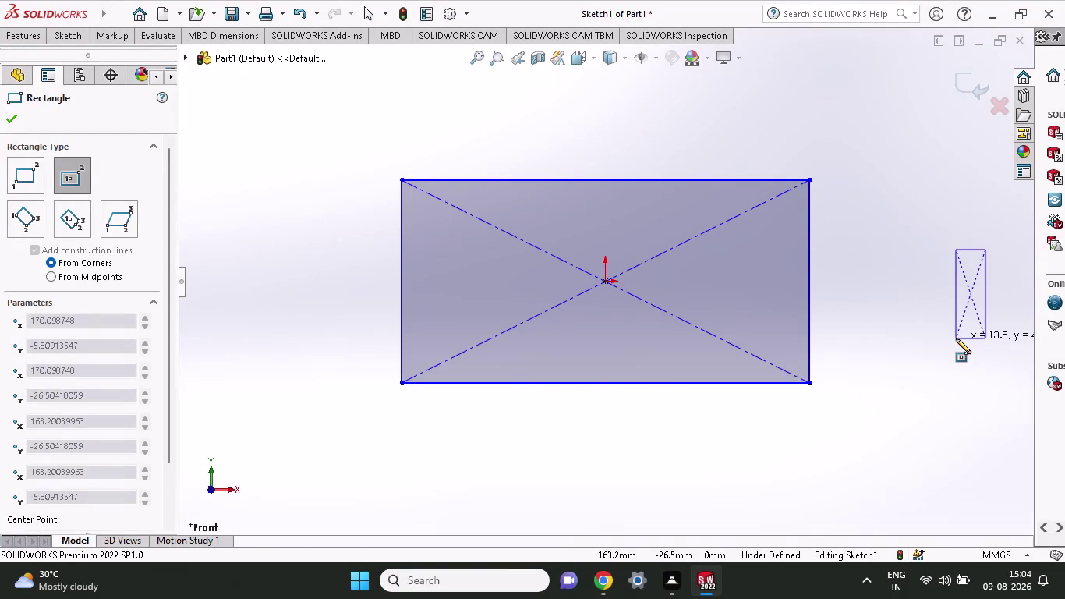
Undo the oversized rectangle and sketch a center rectangle from the origin to a corner point.
key(ctrl+z)
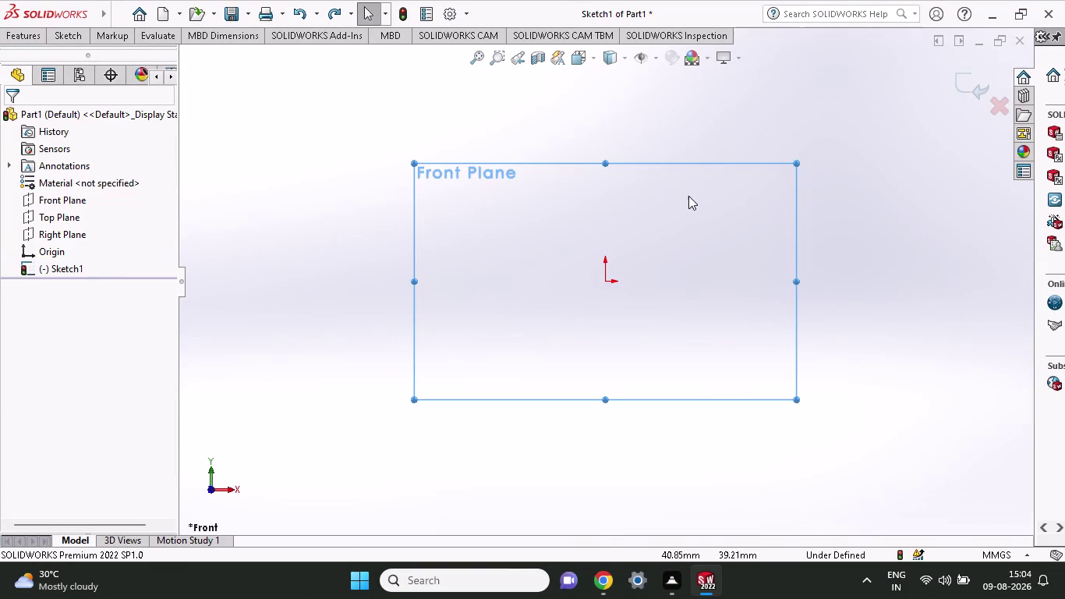
click(72, 29)
click(107, 80)
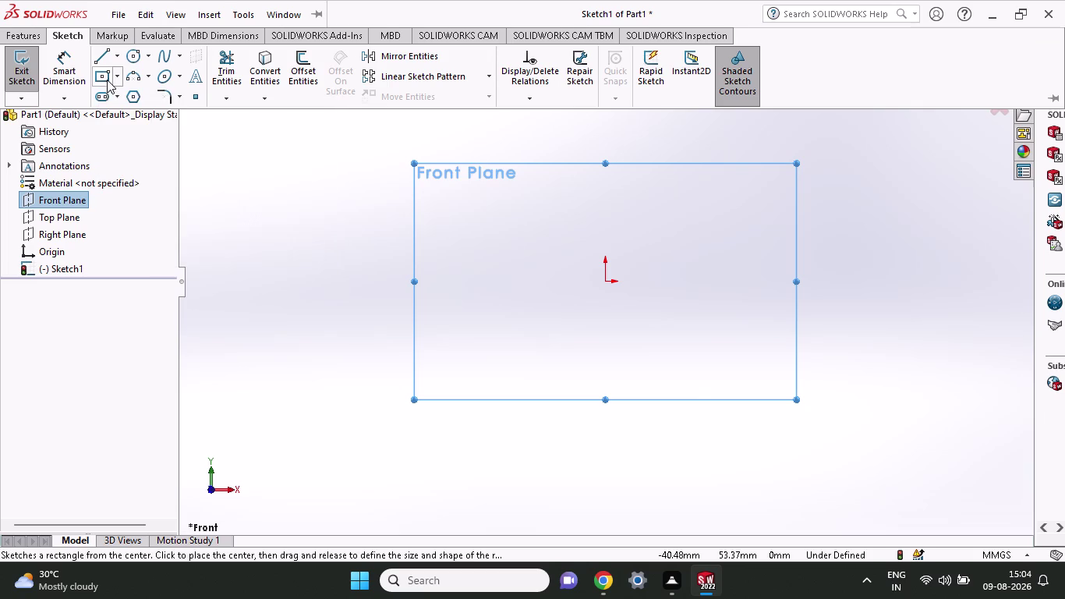
click(609, 281)
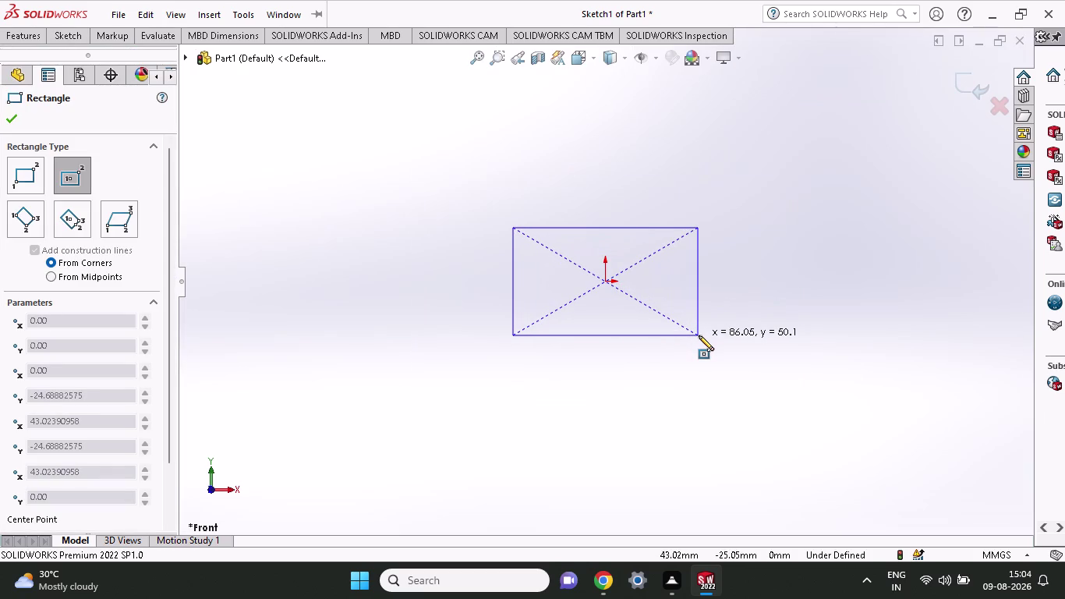
click(785, 343)
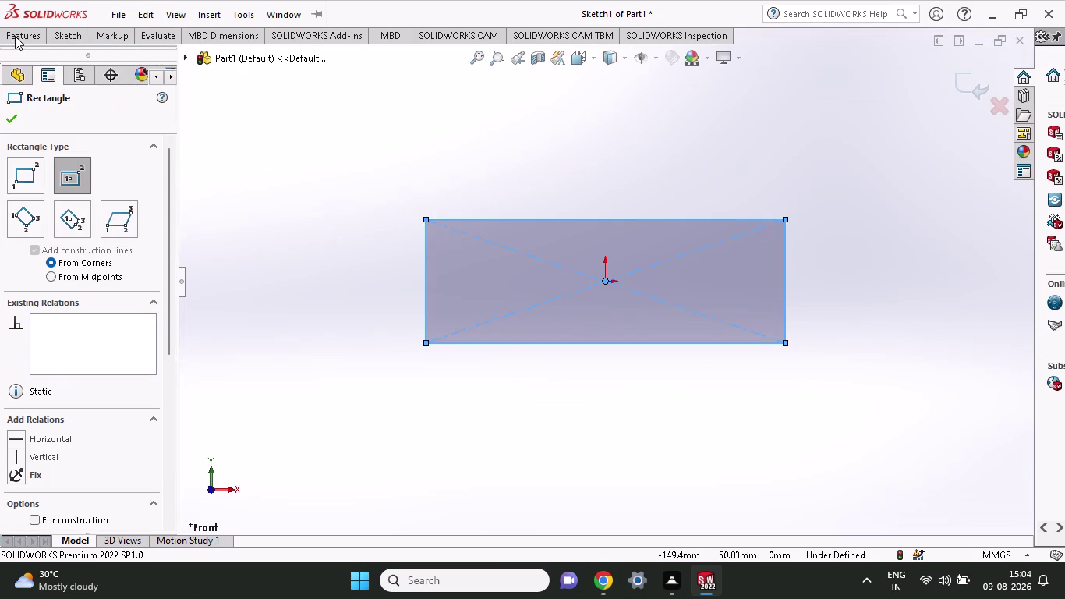
click(71, 39)
Dimension the rectangle's right edge to a 96 mm height.
click(73, 63)
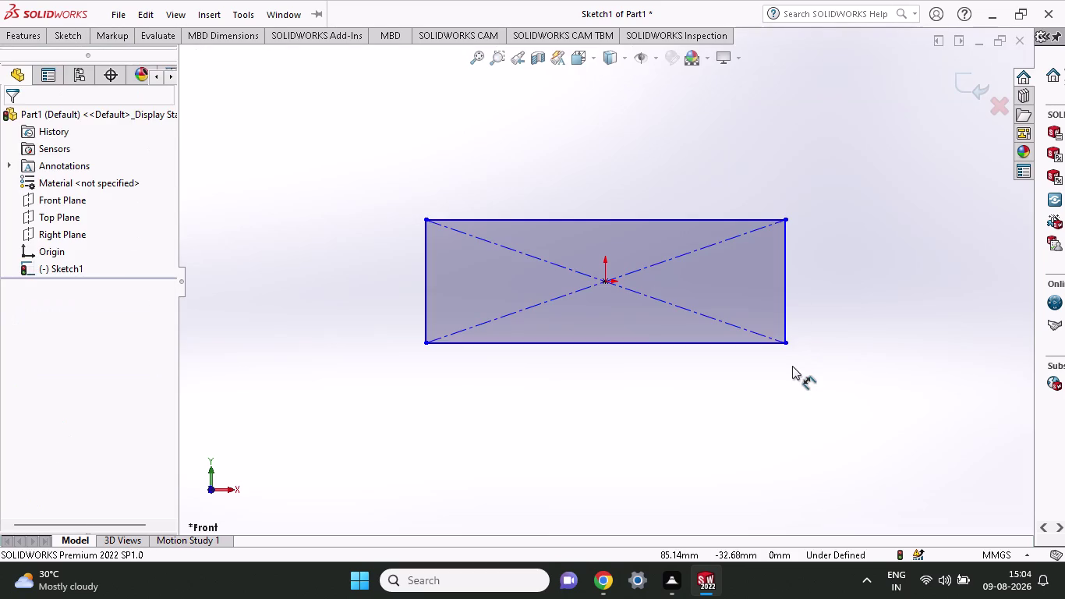
click(787, 343)
click(785, 219)
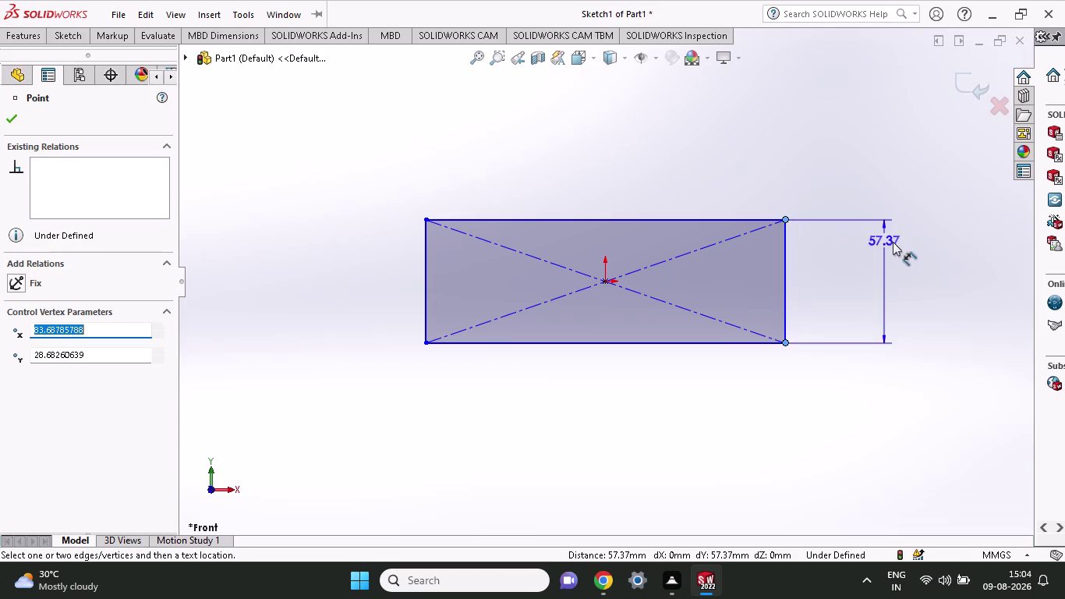
click(892, 242)
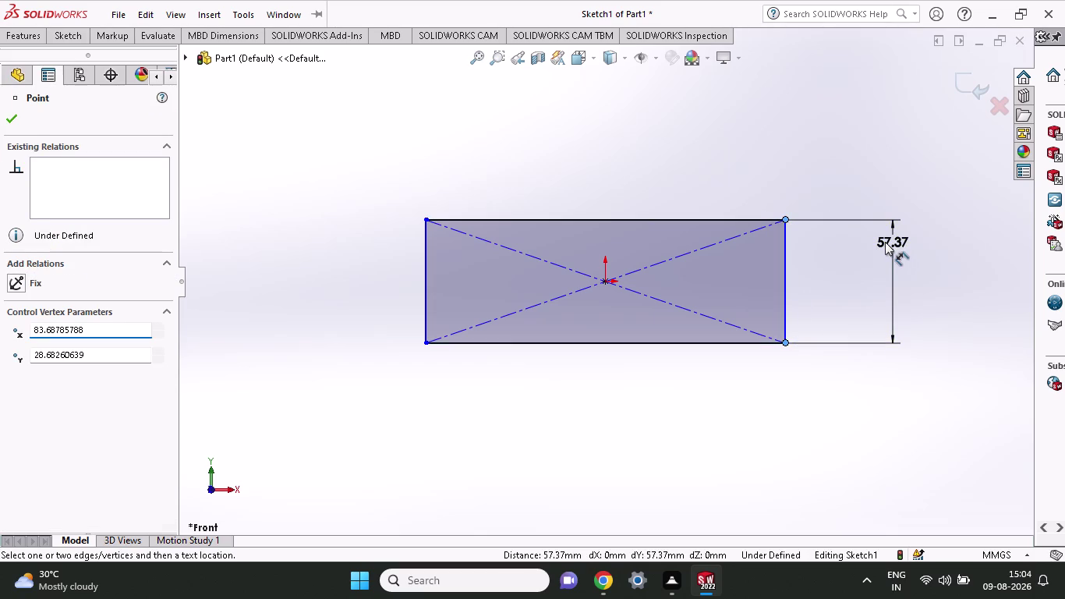
double_click(884, 242)
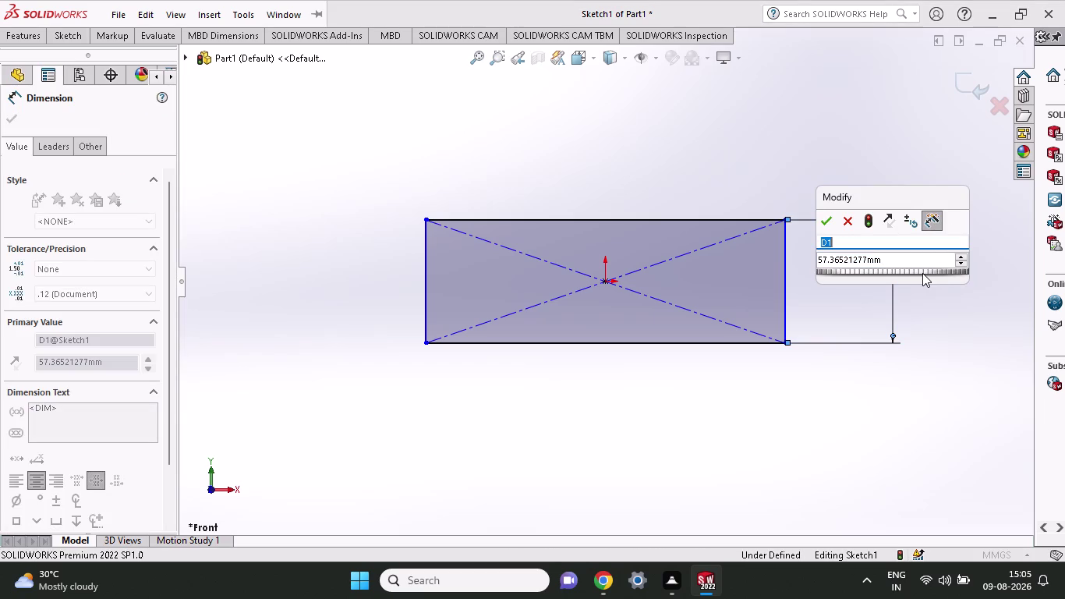
text(96)
key(Return)
drag(928, 268, 843, 246)
click(888, 259)
drag(888, 259, 825, 265)
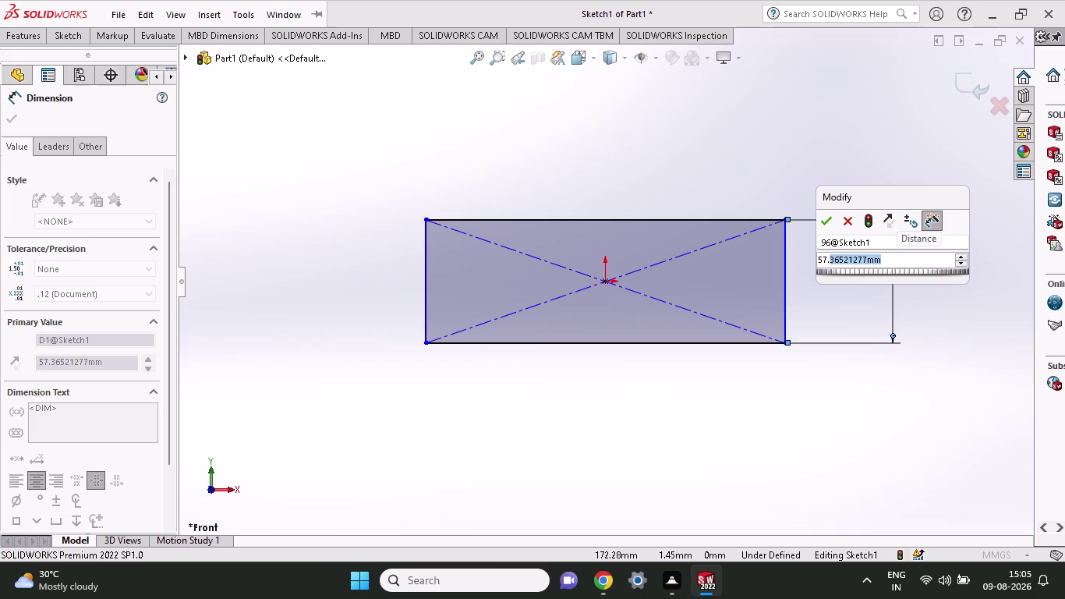
drag(826, 264, 778, 265)
text(96)
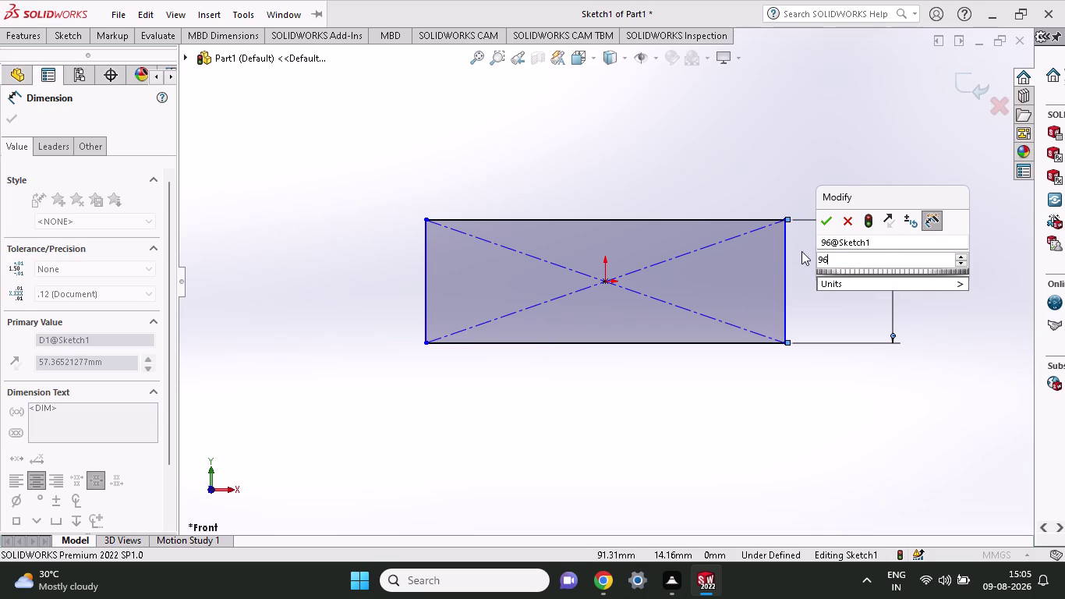
click(823, 222)
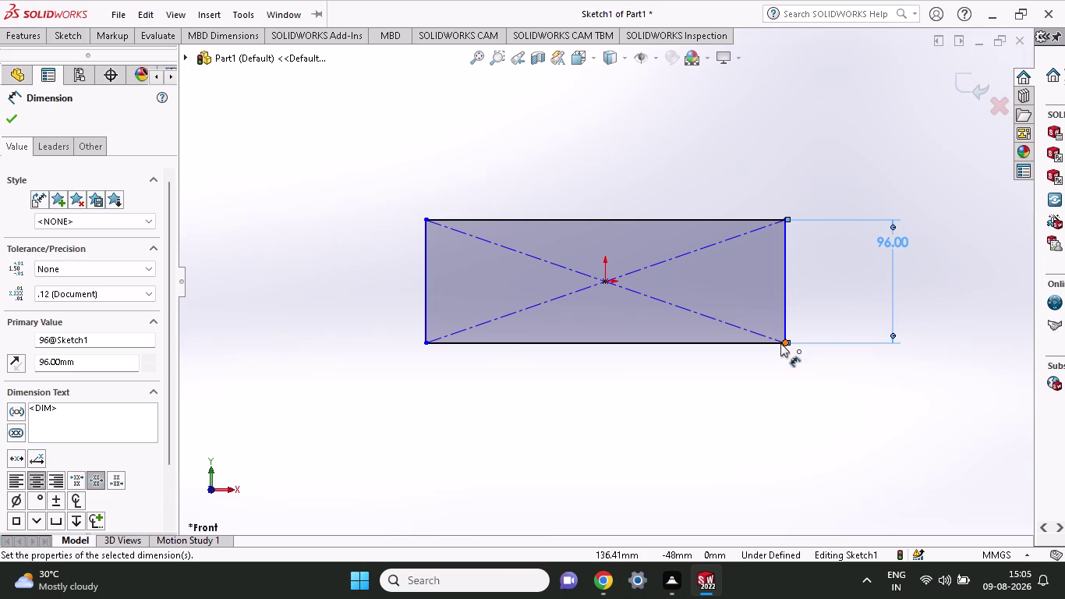
Dimension the bottom corners to a 176 mm width, fully defining Sketch1.
click(784, 343)
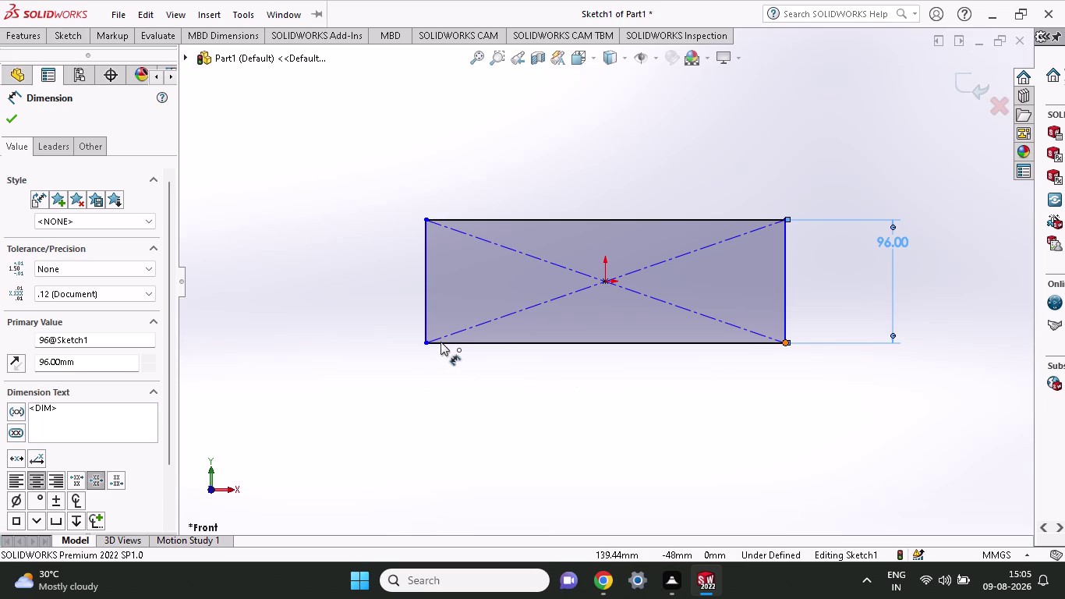
click(424, 343)
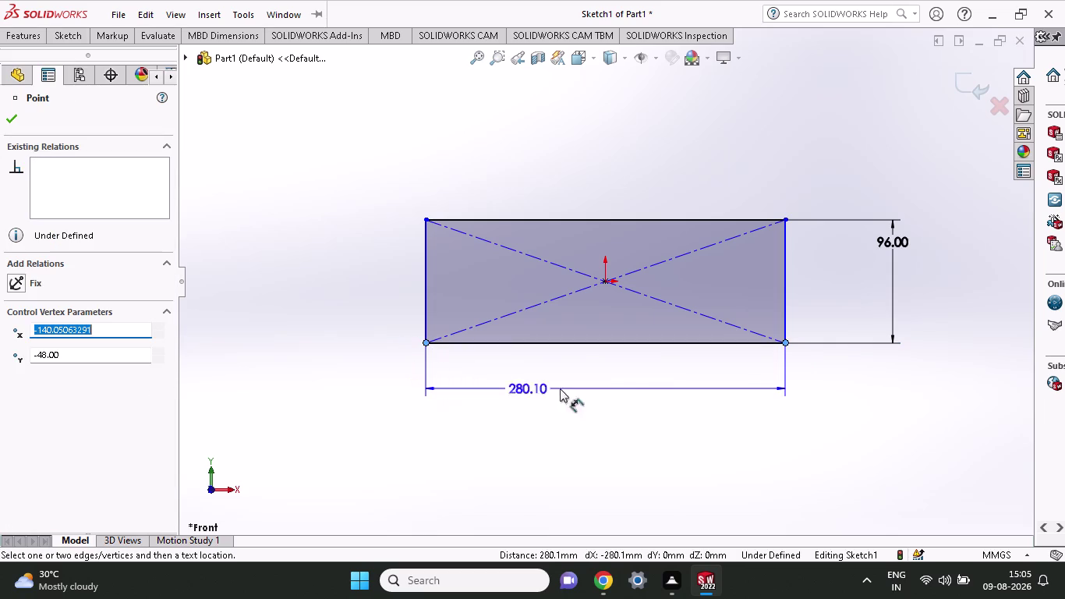
click(615, 393)
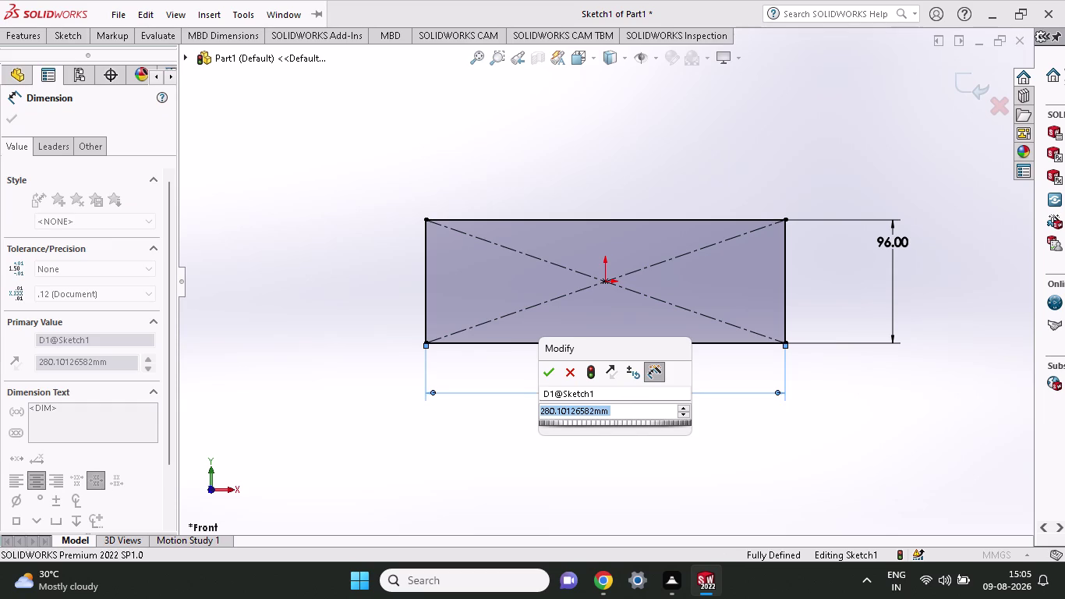
key(1)
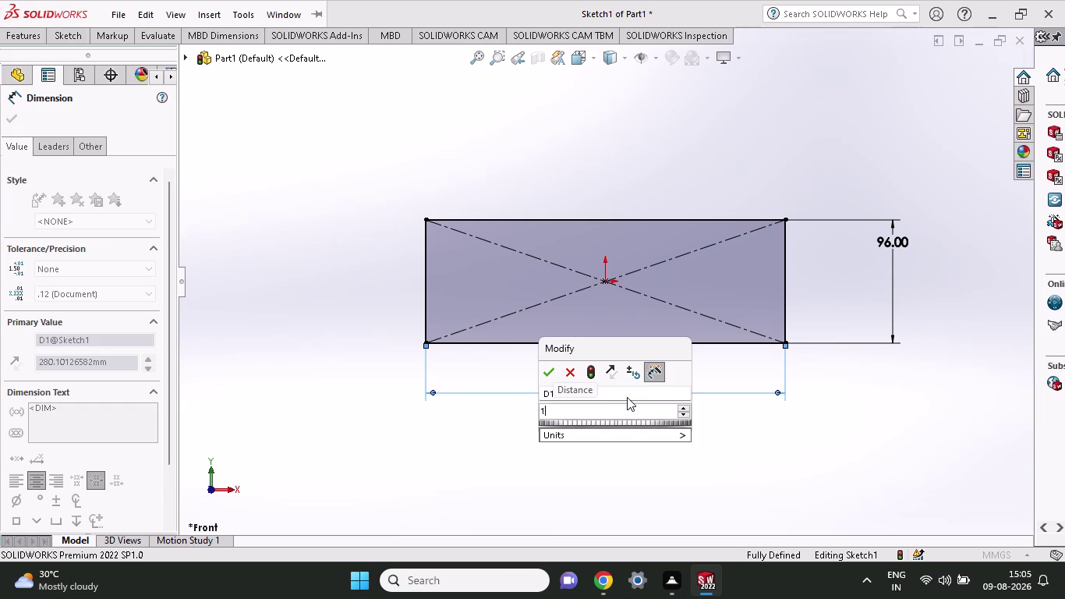
text(76)
key(Return)
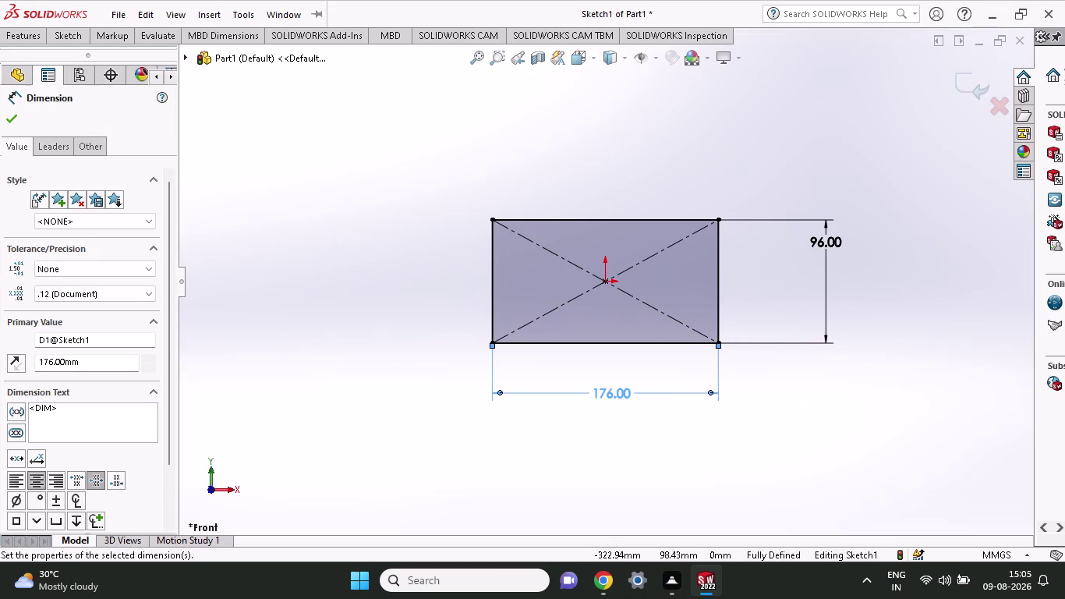
click(27, 36)
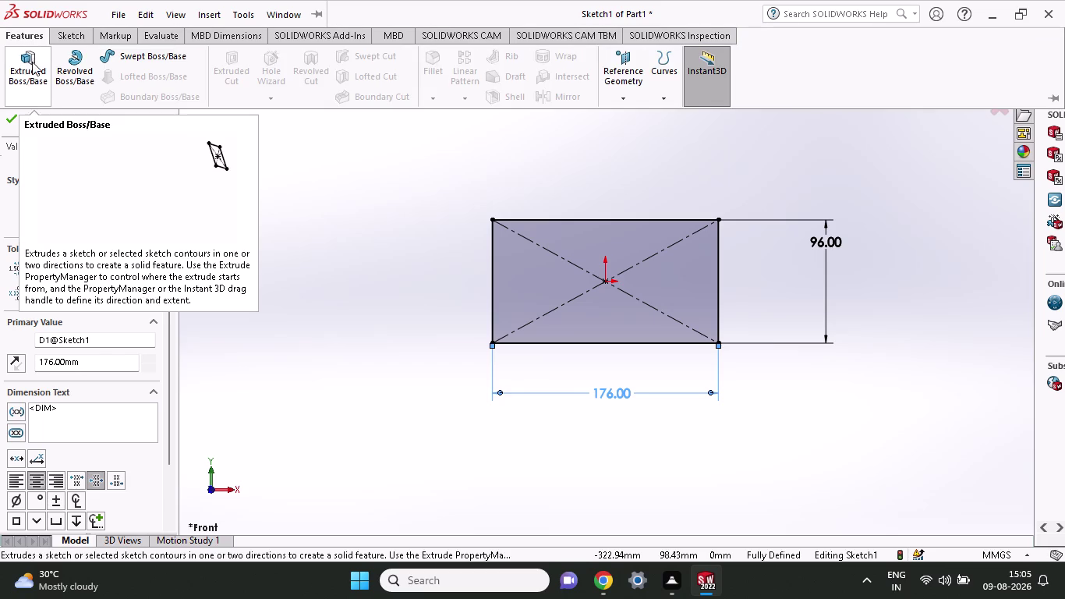
Zoom in on the 96 × 176 mm rectangle and select the Circle tool.
click(63, 35)
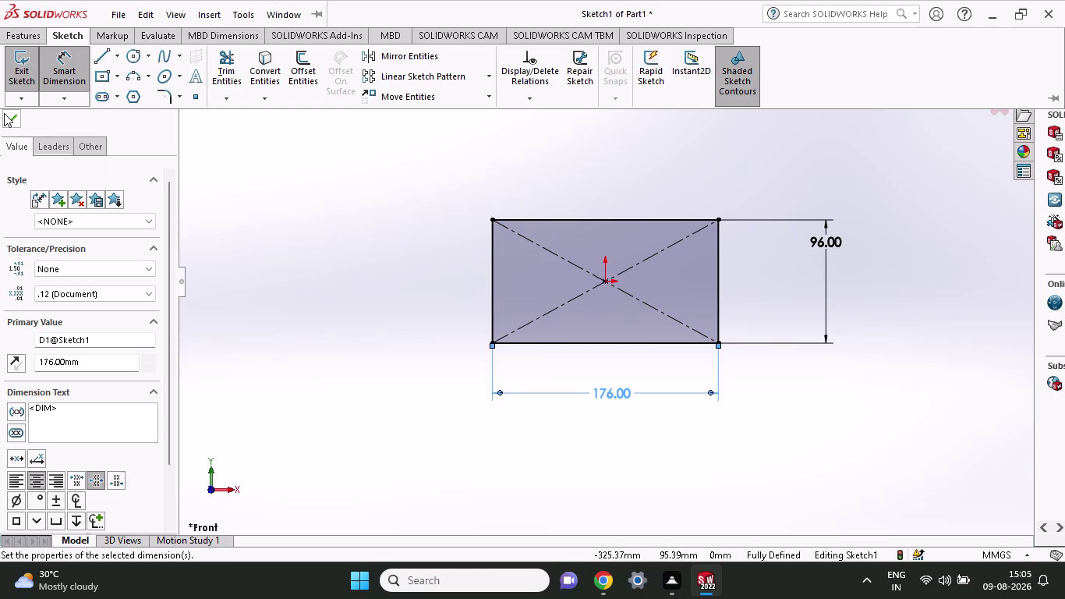
scroll(down, 3)
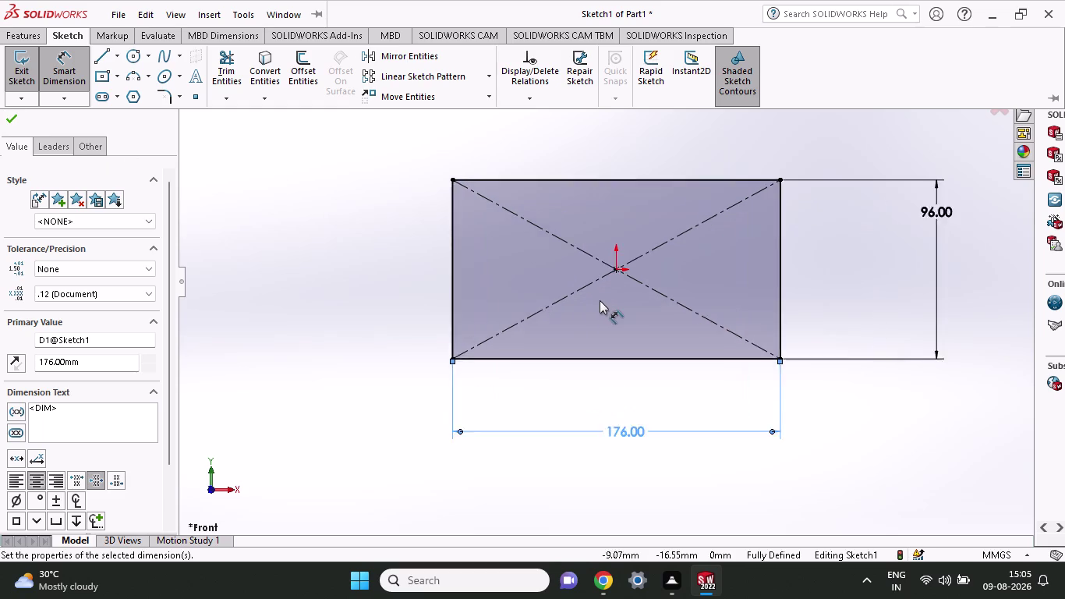
scroll(down, 3)
click(131, 59)
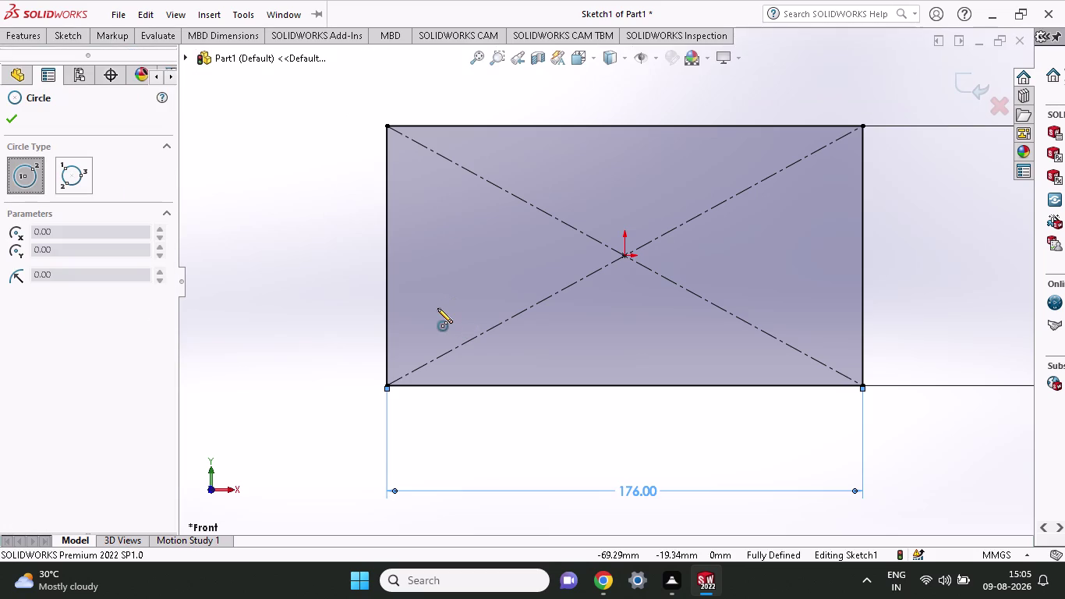
Draw two concentric circles on the rectangle's left side.
click(429, 252)
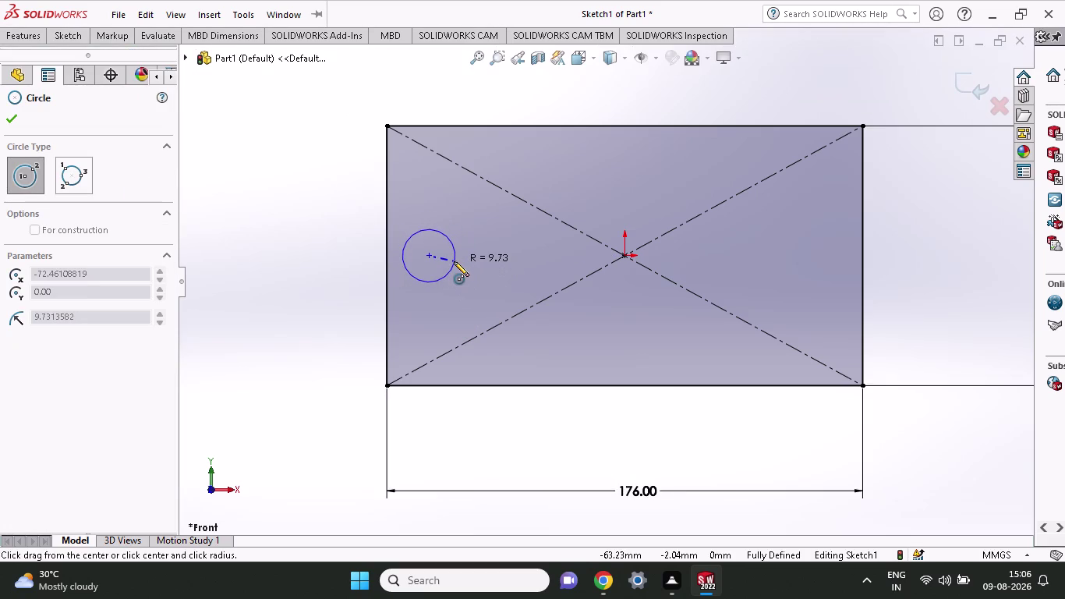
click(454, 262)
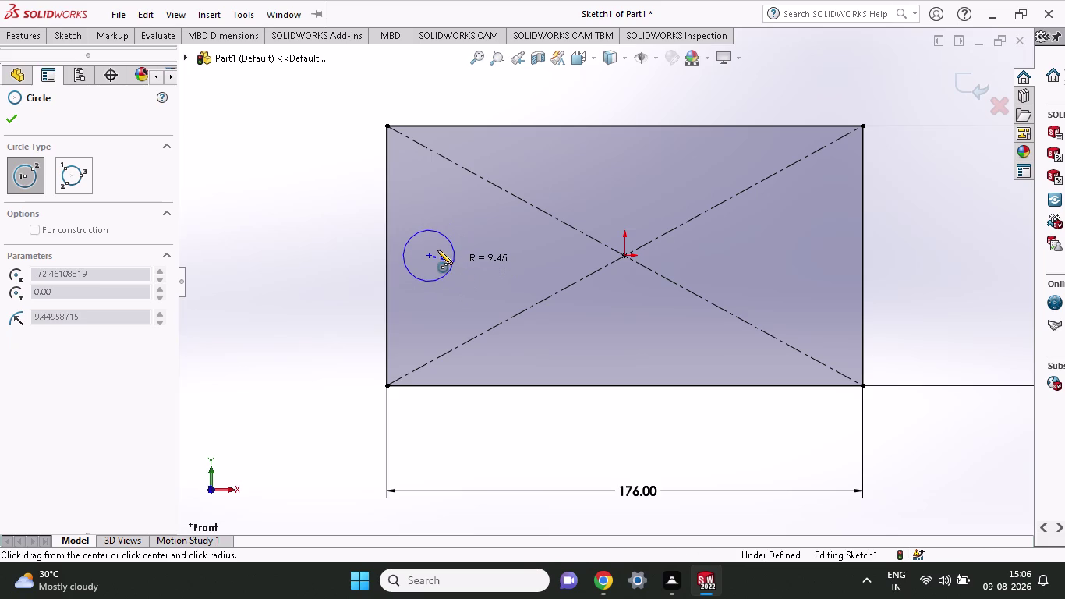
click(430, 255)
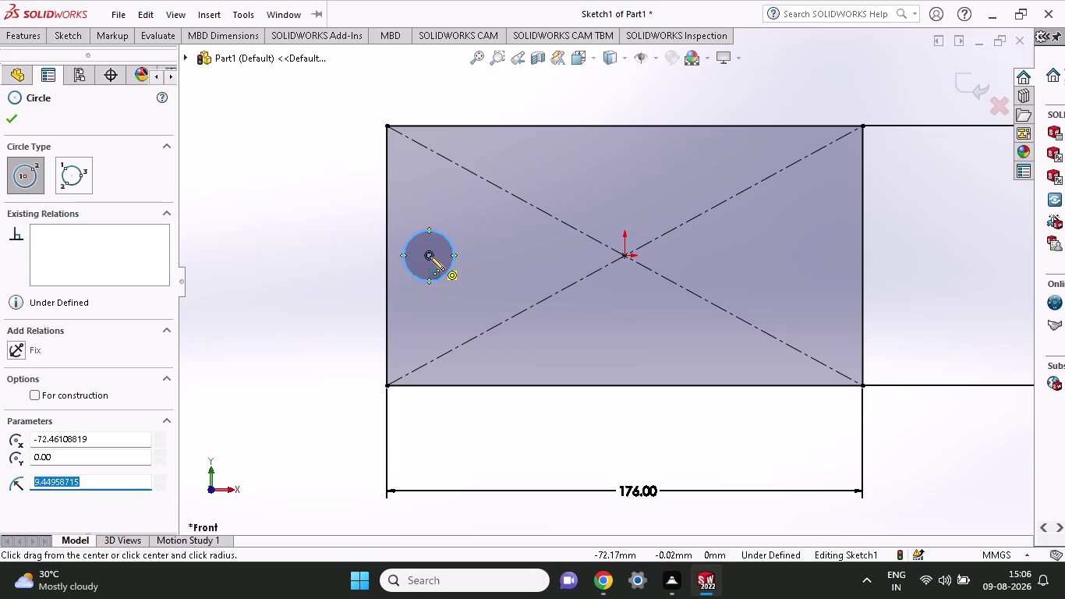
click(460, 282)
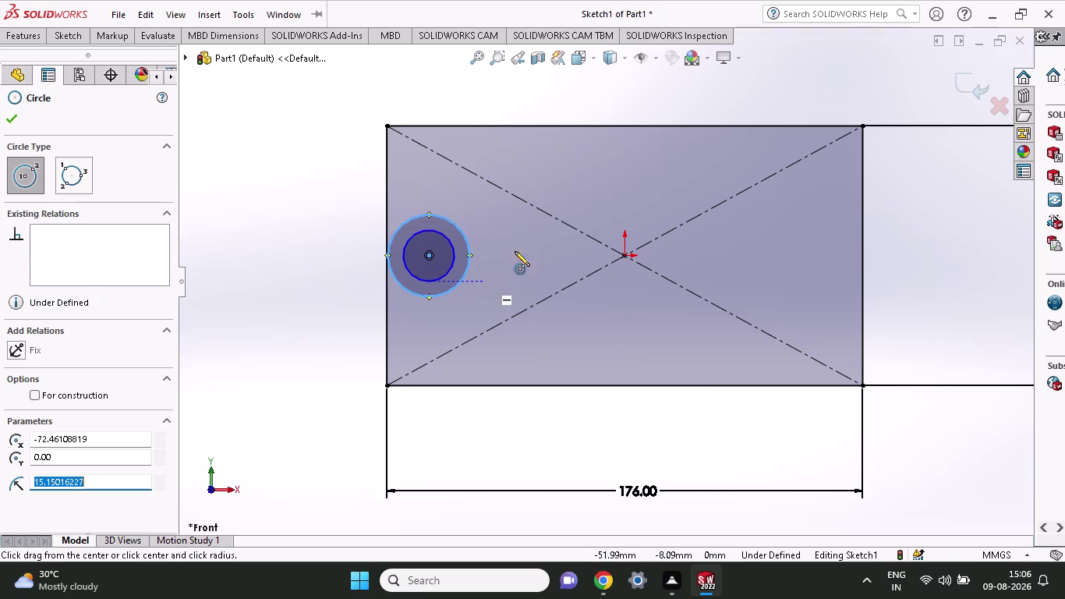
click(62, 38)
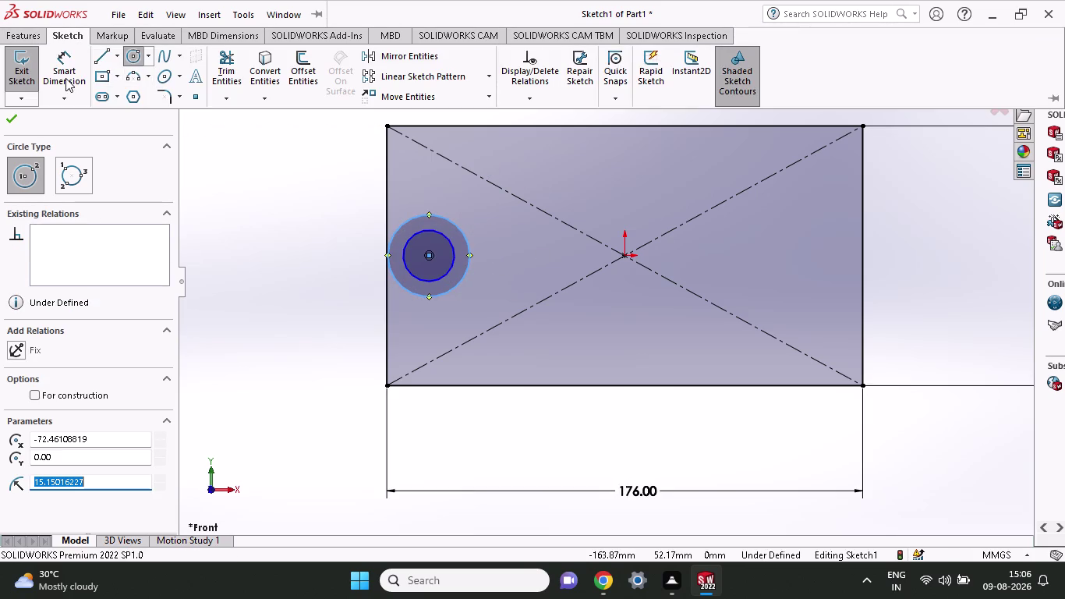
Dimension the outer left circle to a 36 mm diameter.
click(66, 78)
click(448, 289)
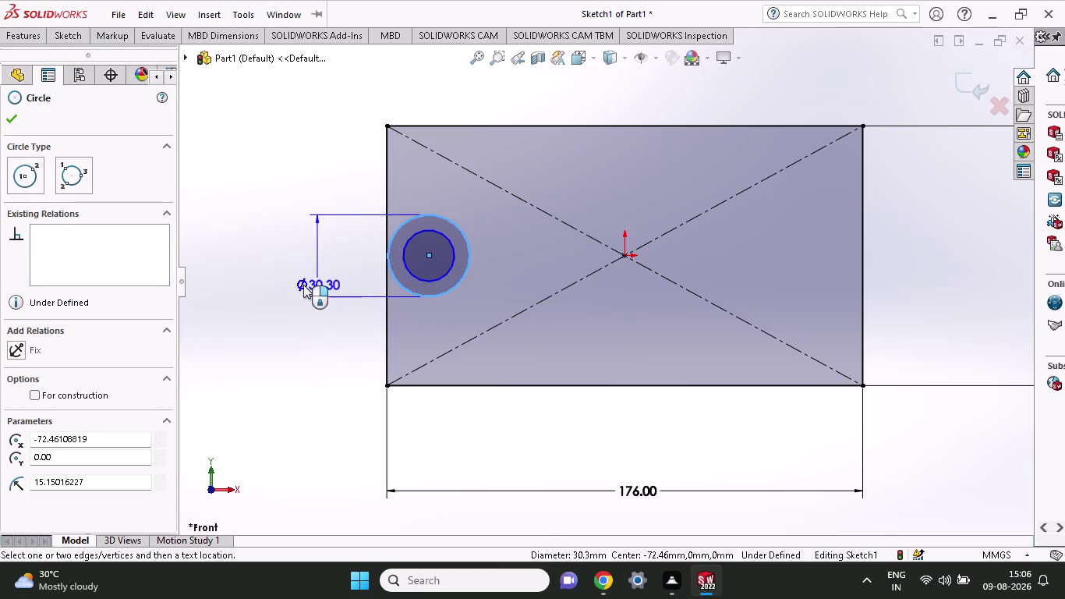
click(267, 283)
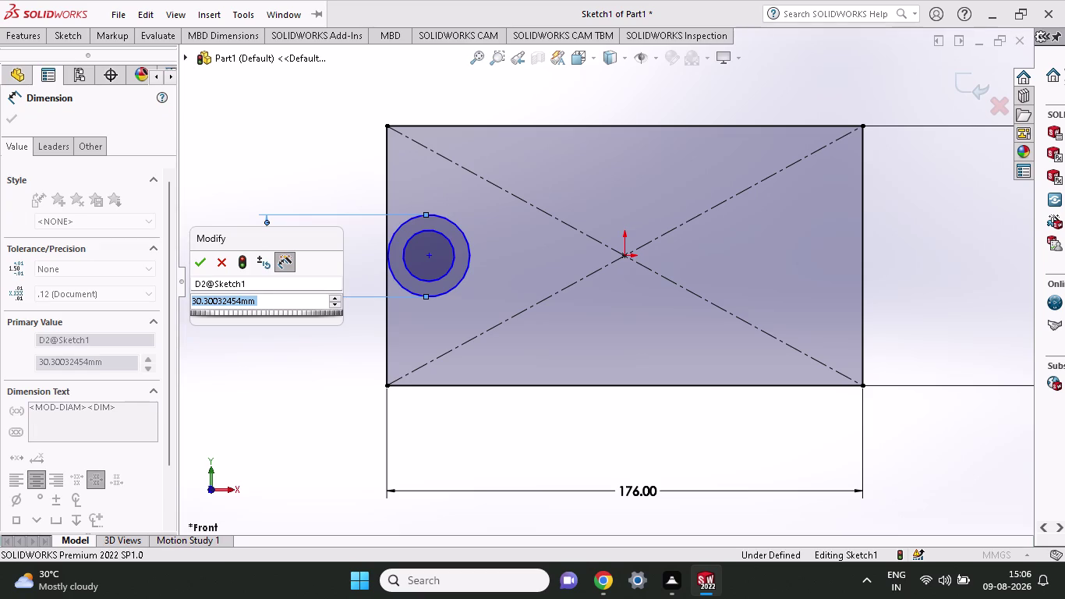
text(96)
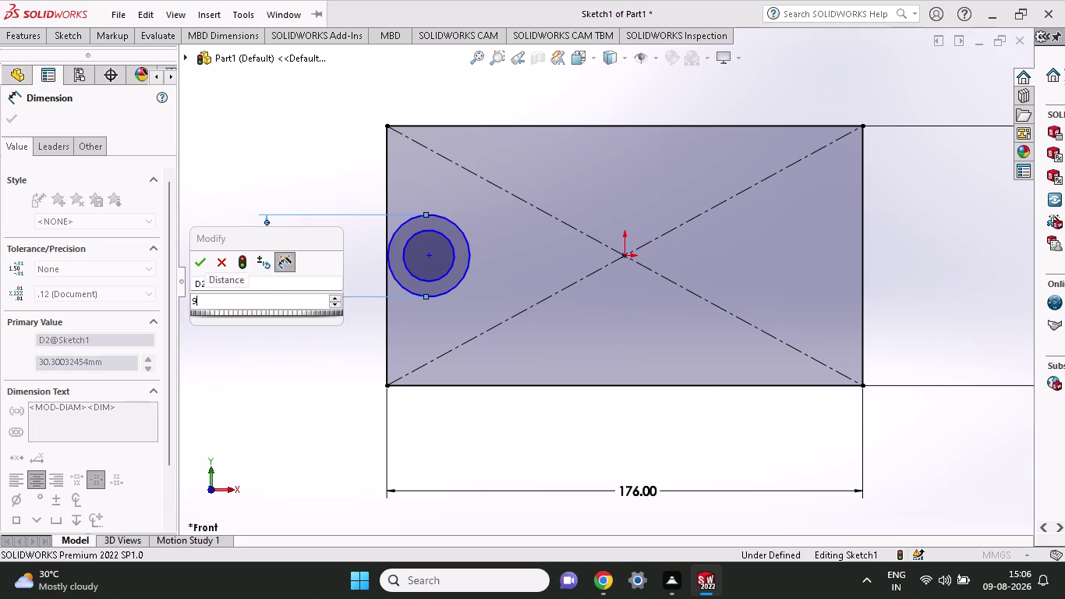
key(BackSpace)
key(BackSpace)
key(BackSpace)
text(36)
key(Return)
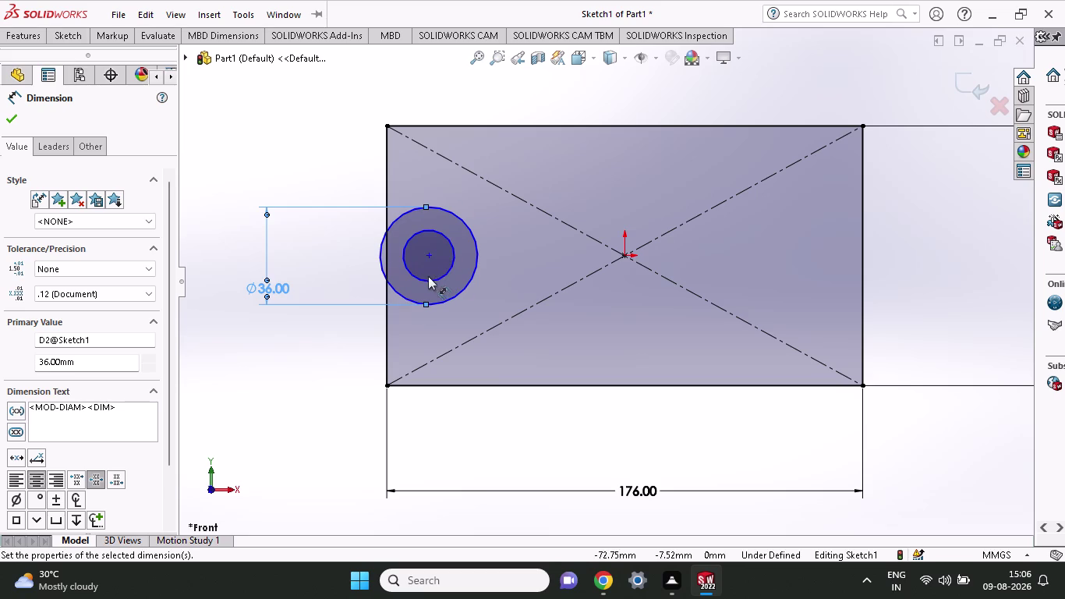
click(622, 257)
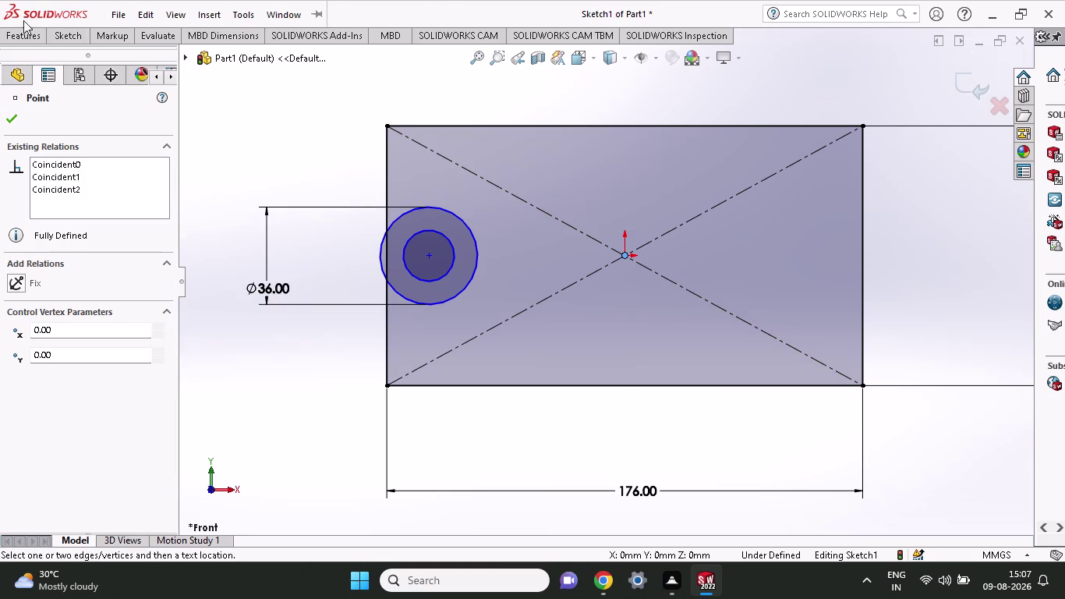
Draw two concentric circles centred on the origin.
click(76, 39)
click(135, 58)
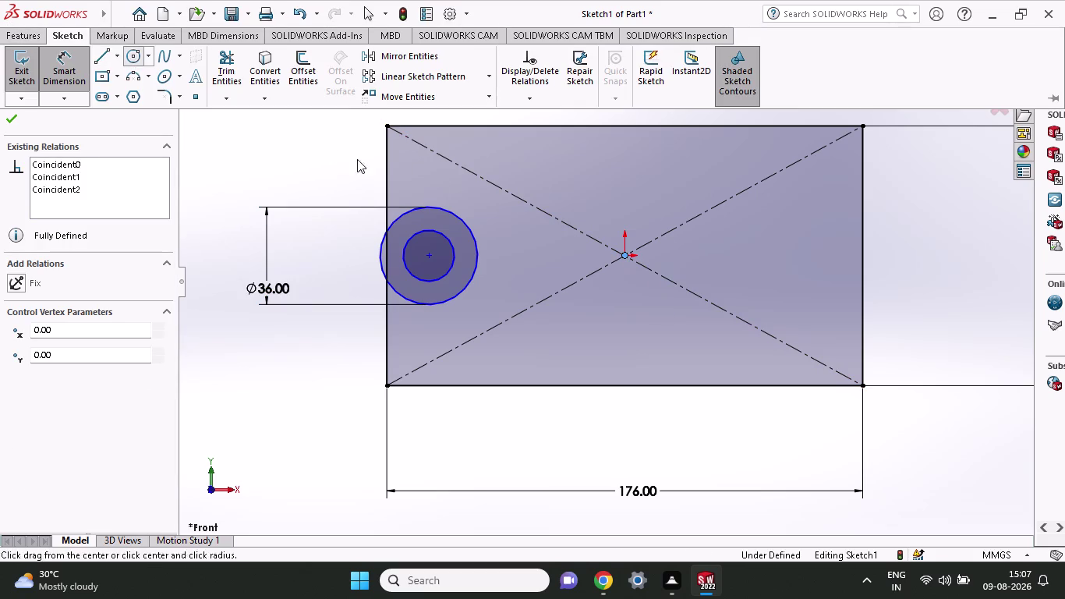
click(625, 256)
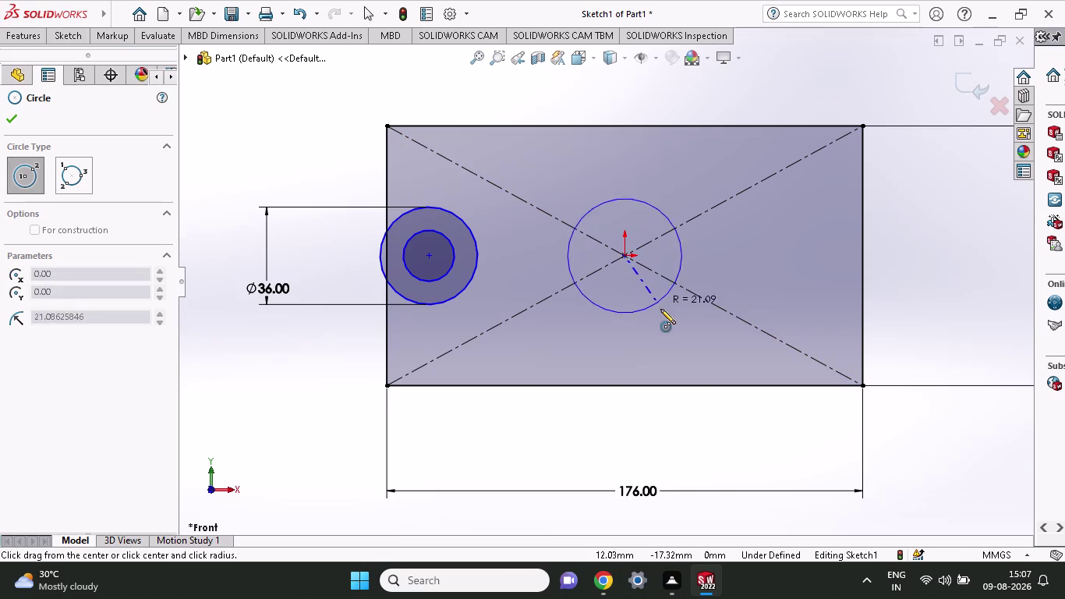
click(663, 315)
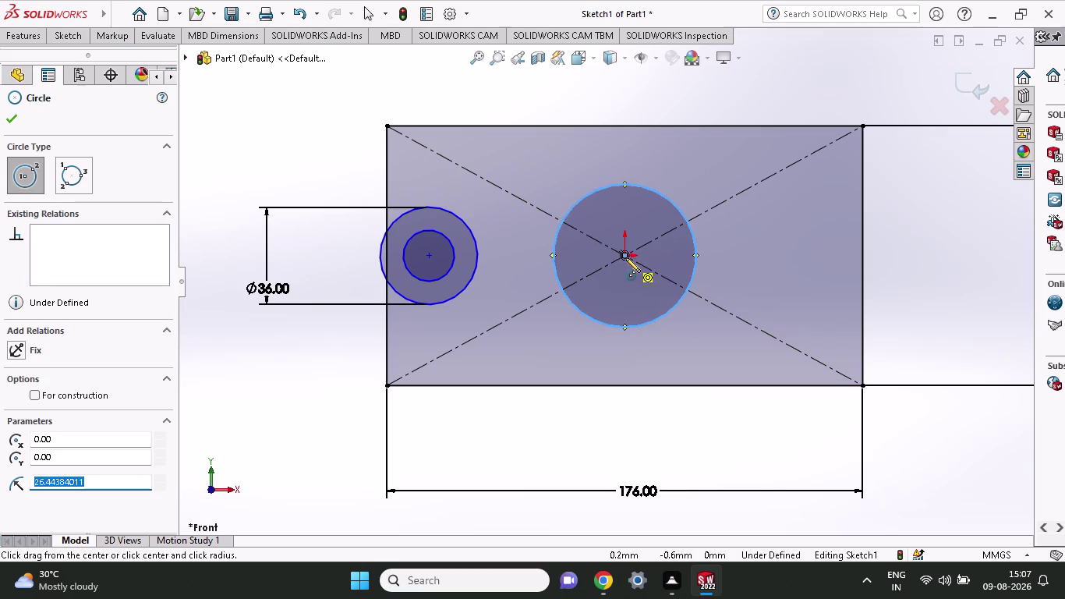
click(625, 258)
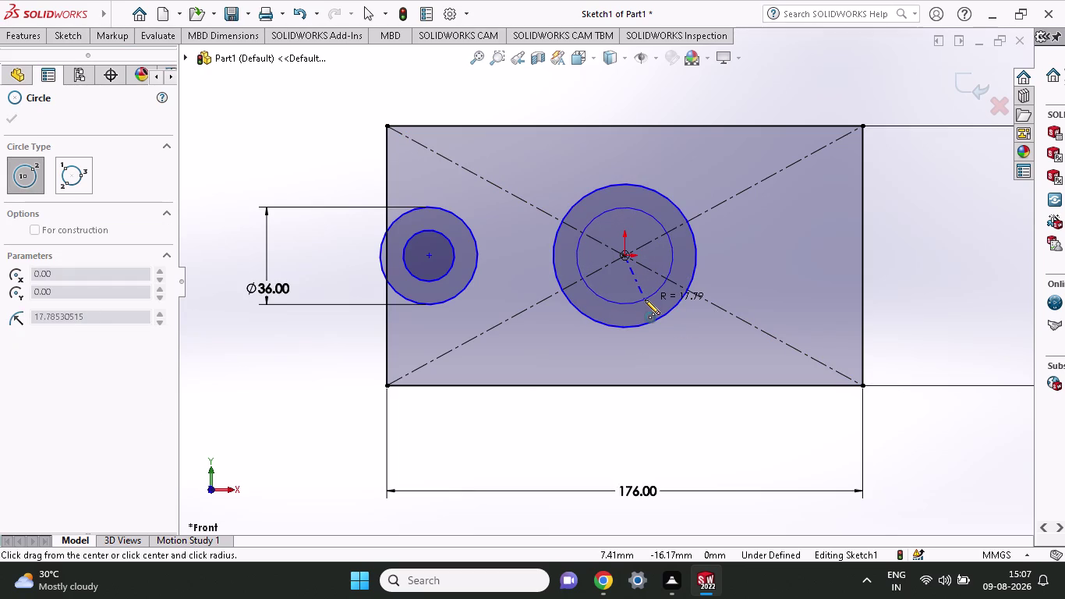
click(644, 299)
click(53, 32)
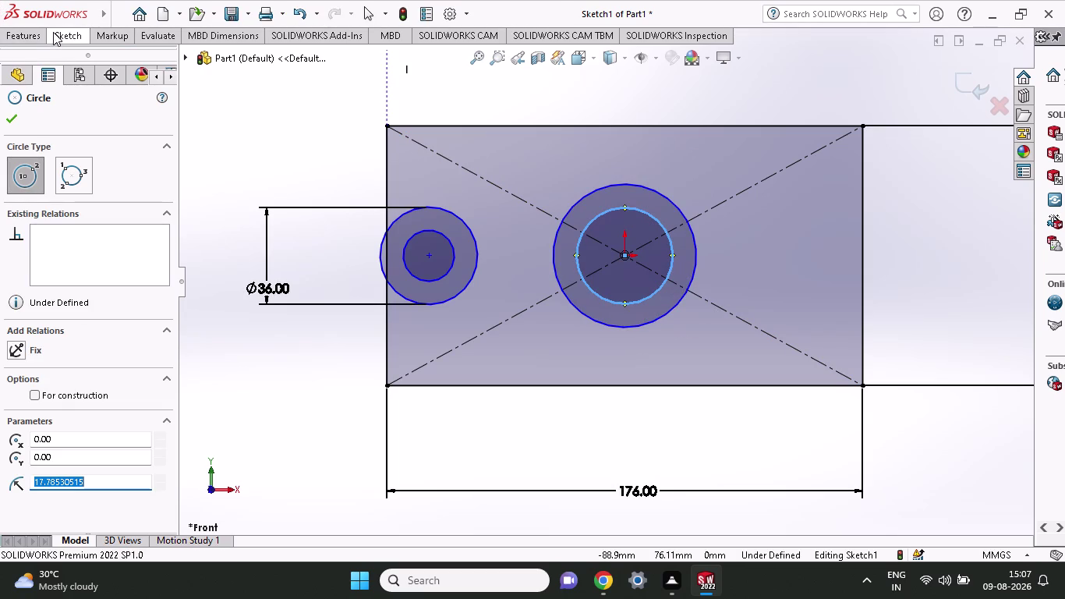
Dimension the left inner circle to an 18 mm diameter.
click(67, 79)
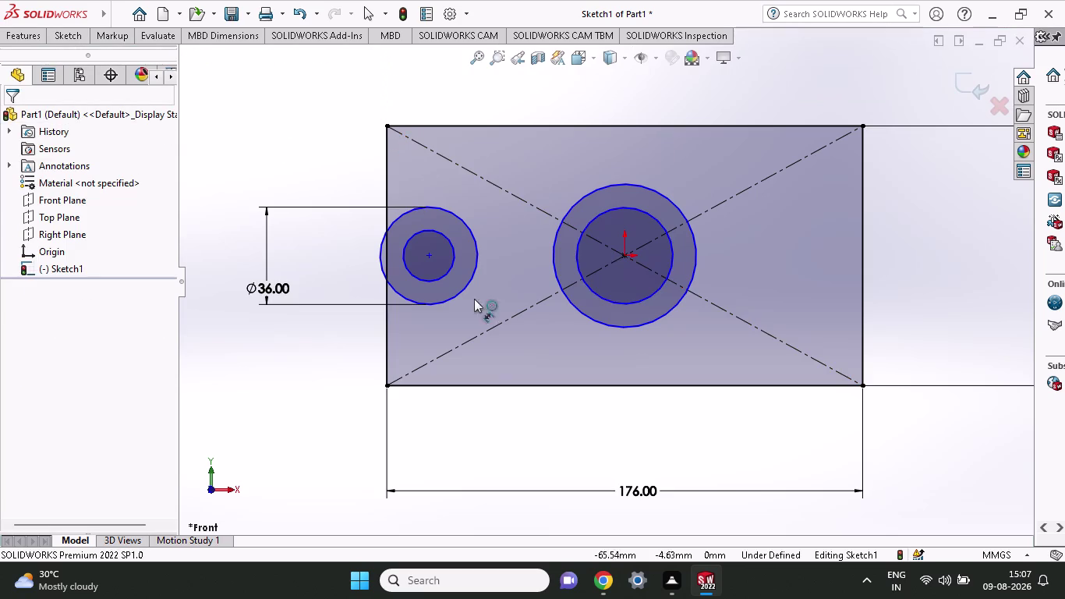
click(403, 264)
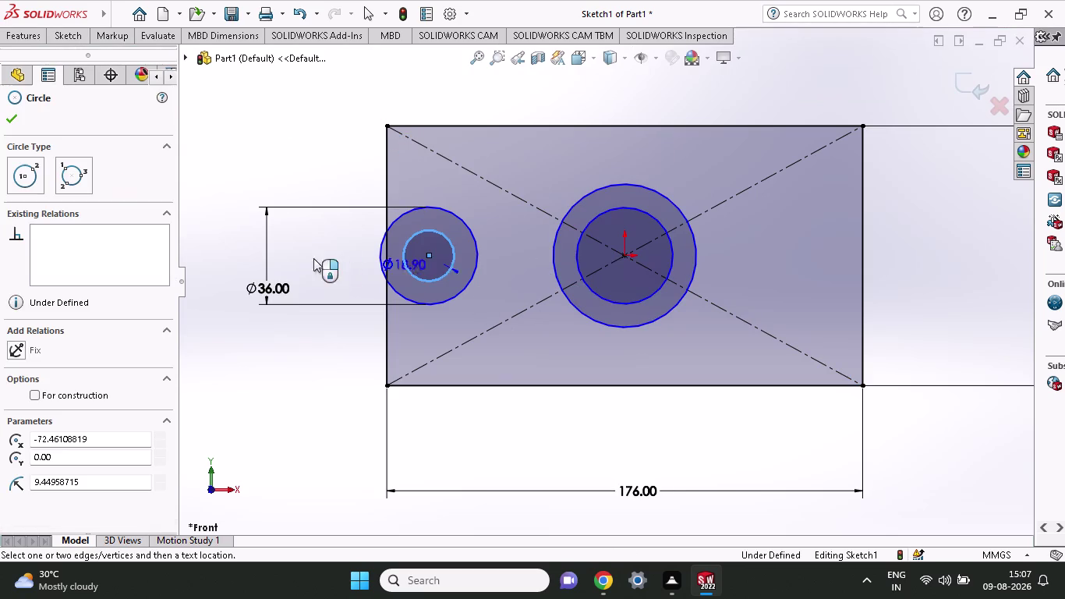
click(242, 251)
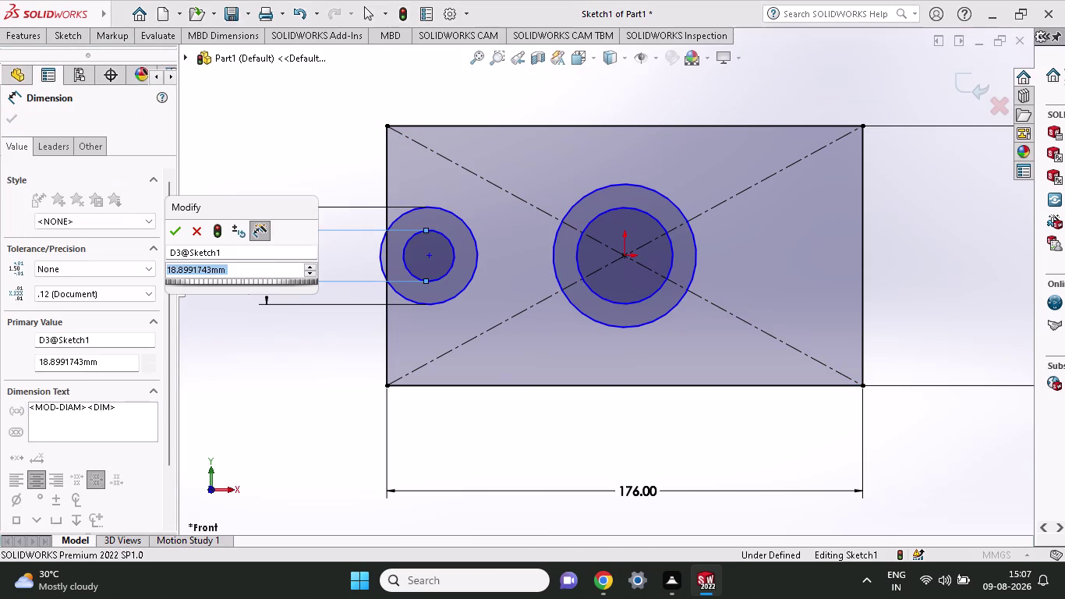
text(18)
key(Return)
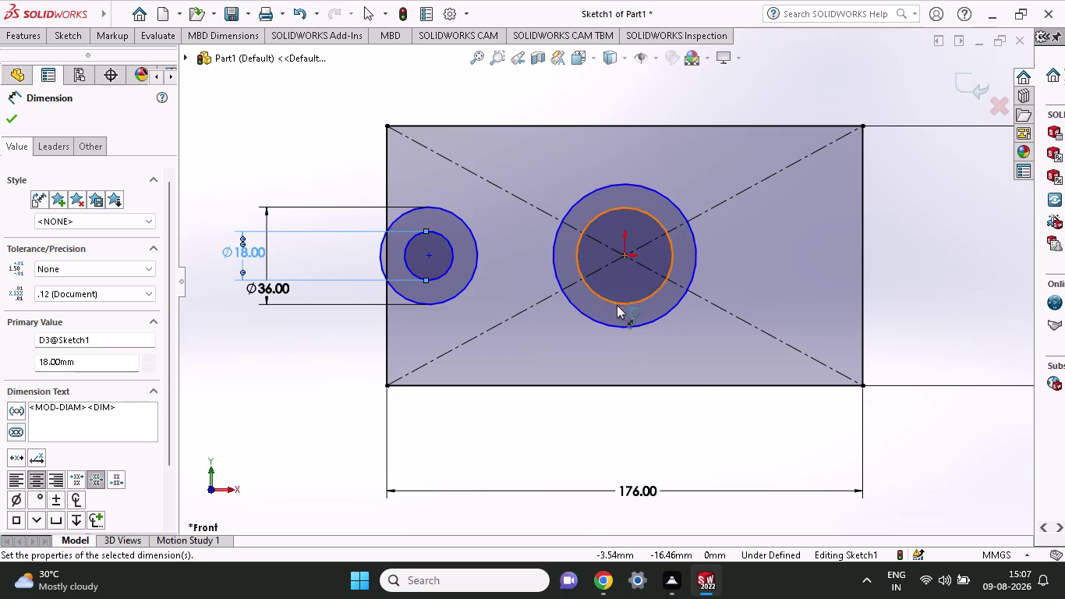
Dimension the origin circles to 50 mm outer and 28 mm inner diameters.
click(620, 325)
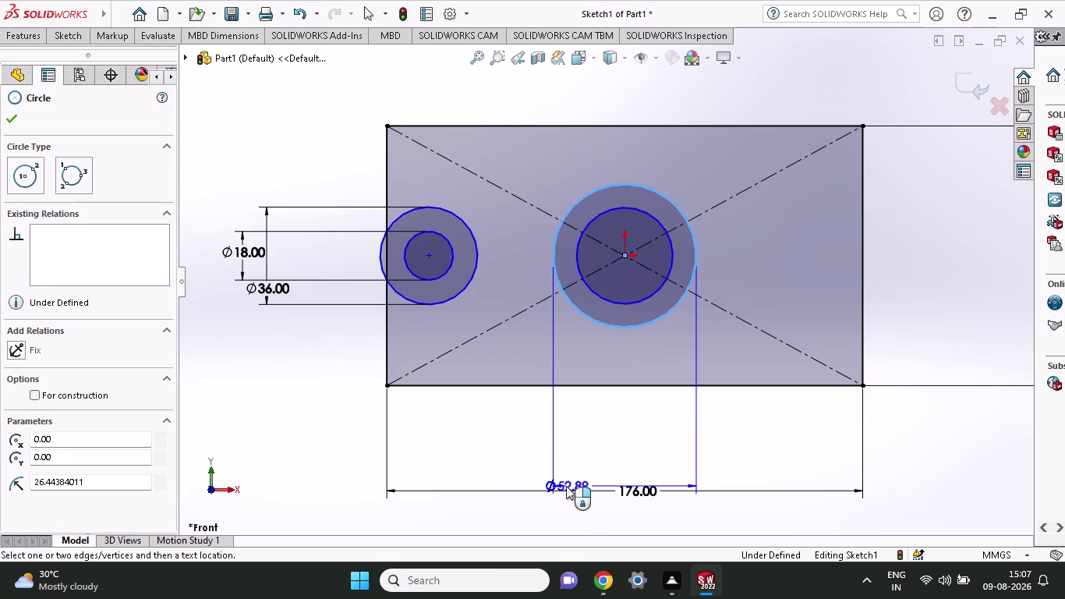
click(580, 453)
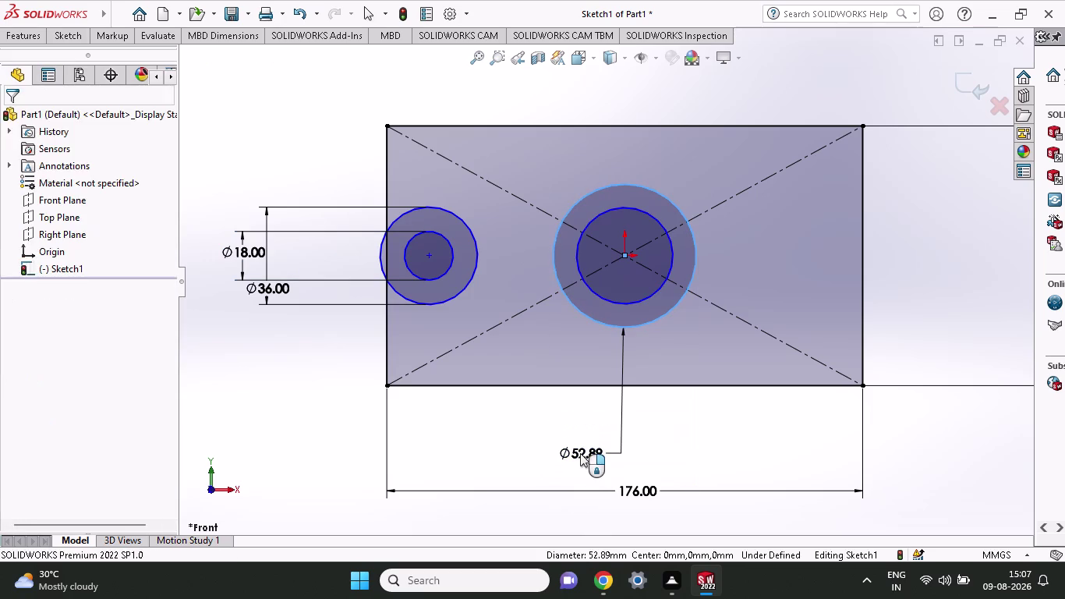
text(50)
key(Return)
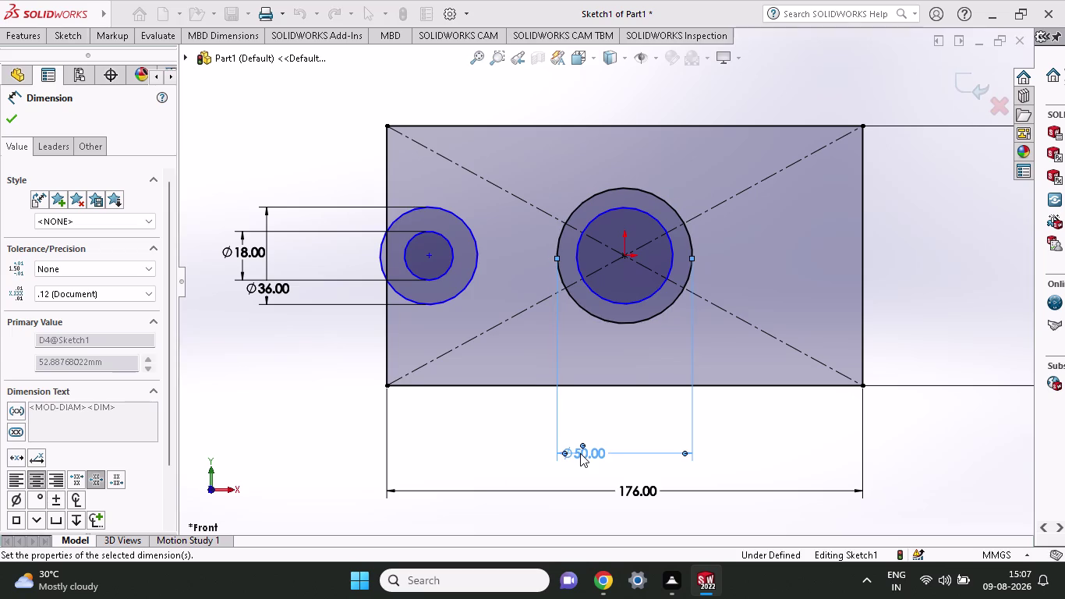
click(631, 297)
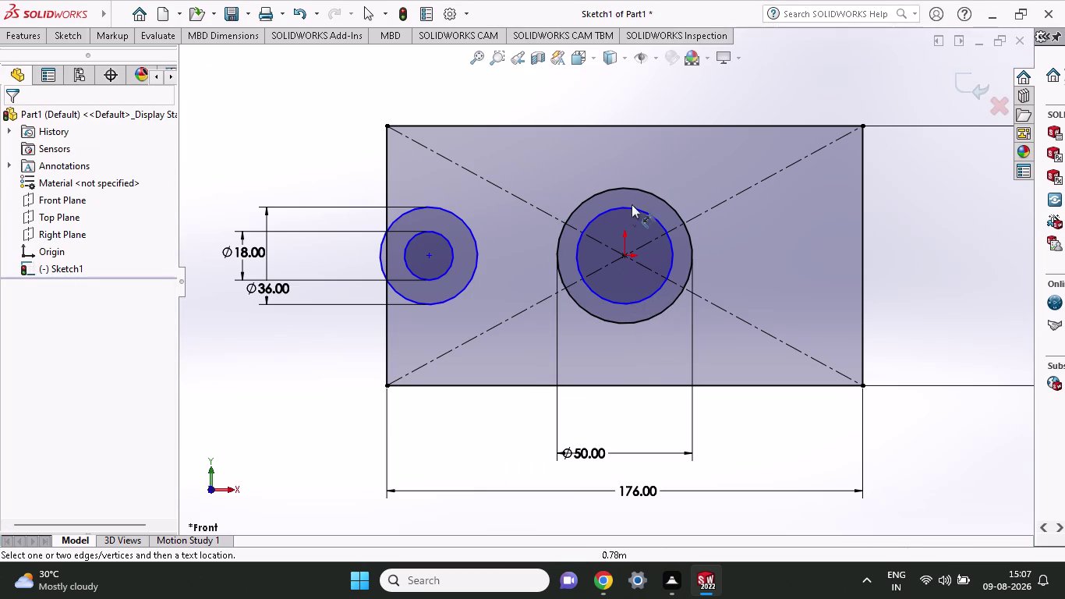
click(650, 217)
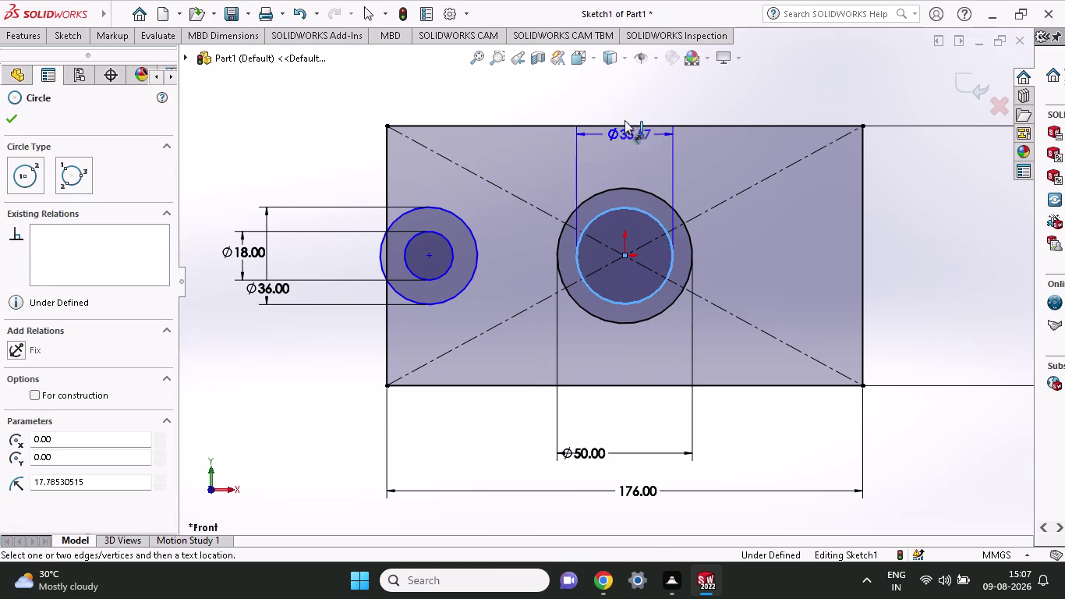
click(623, 83)
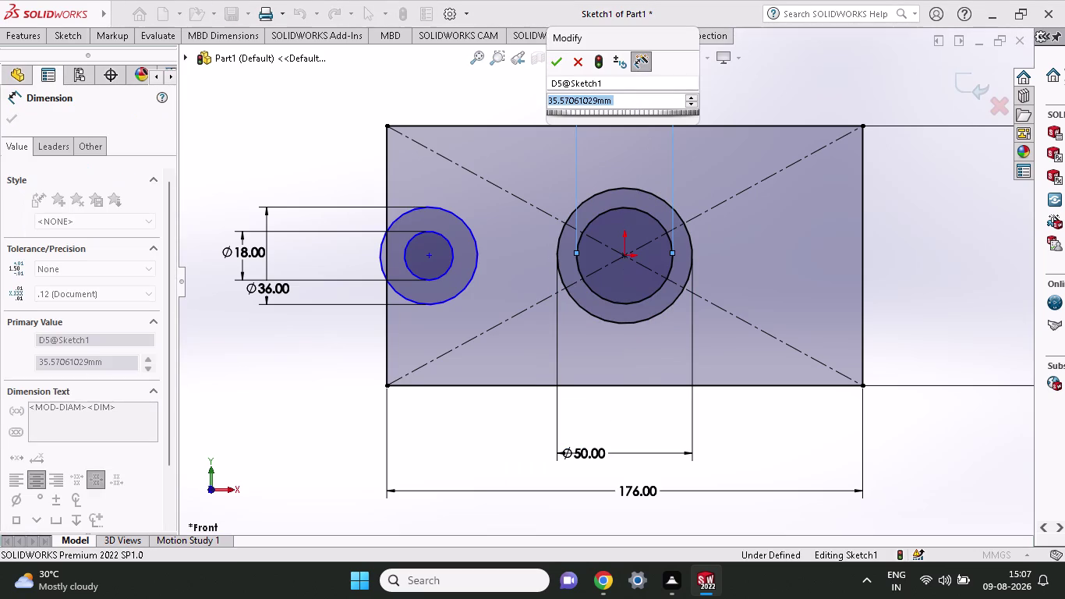
text(2)
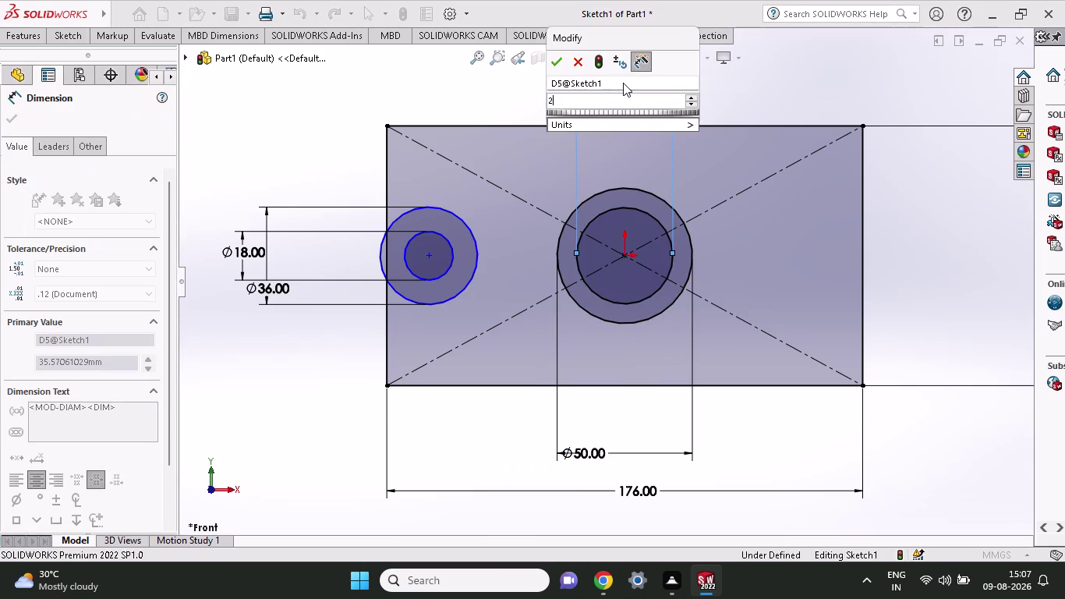
text(8)
key(Return)
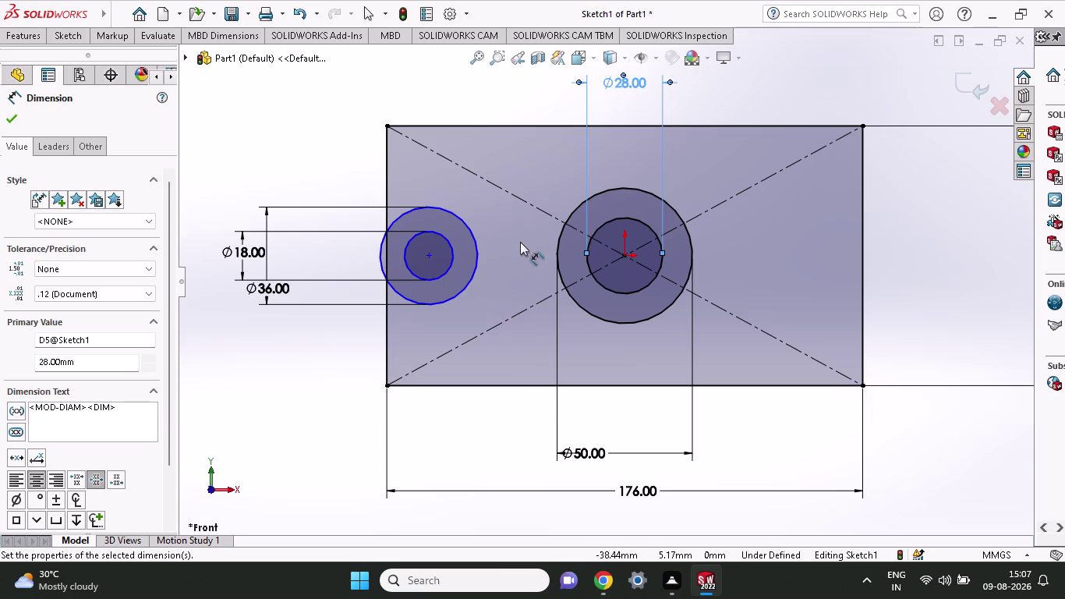
Set the distance between the two hole centres to 78 mm.
click(427, 254)
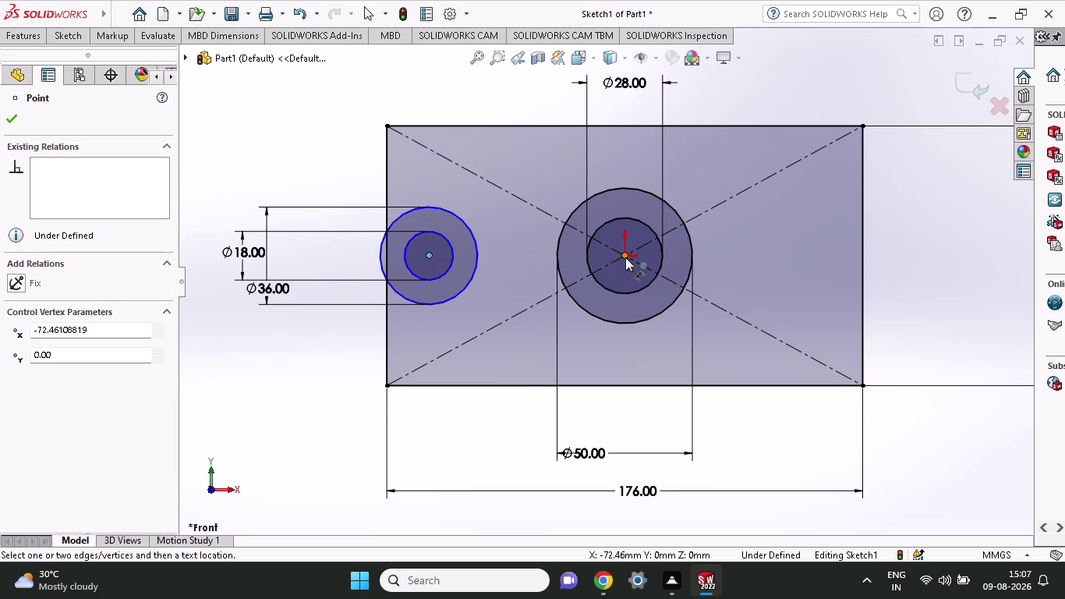
click(625, 253)
click(502, 433)
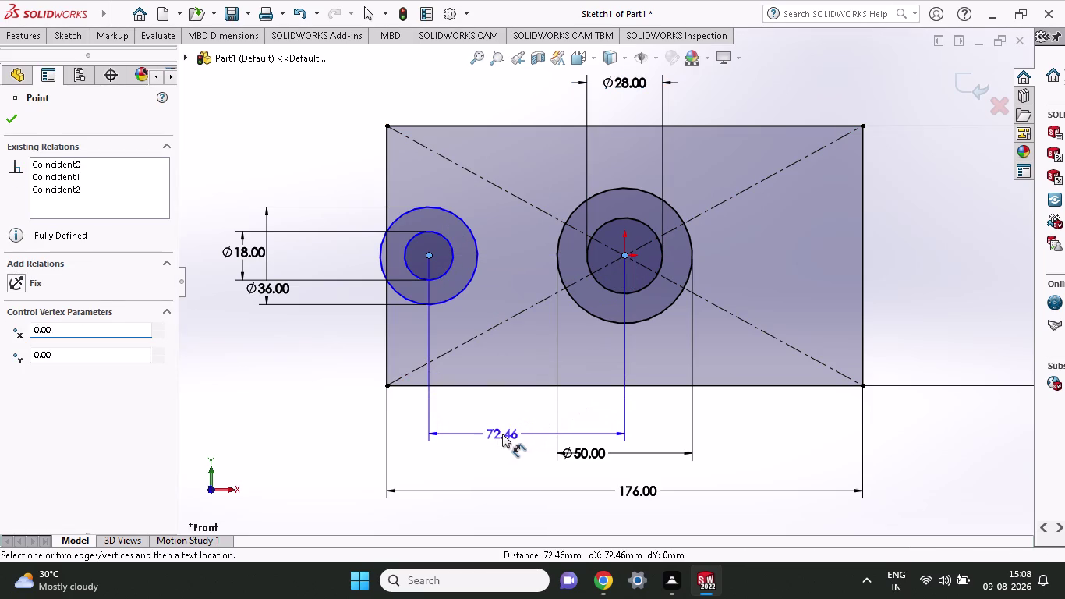
text(7)
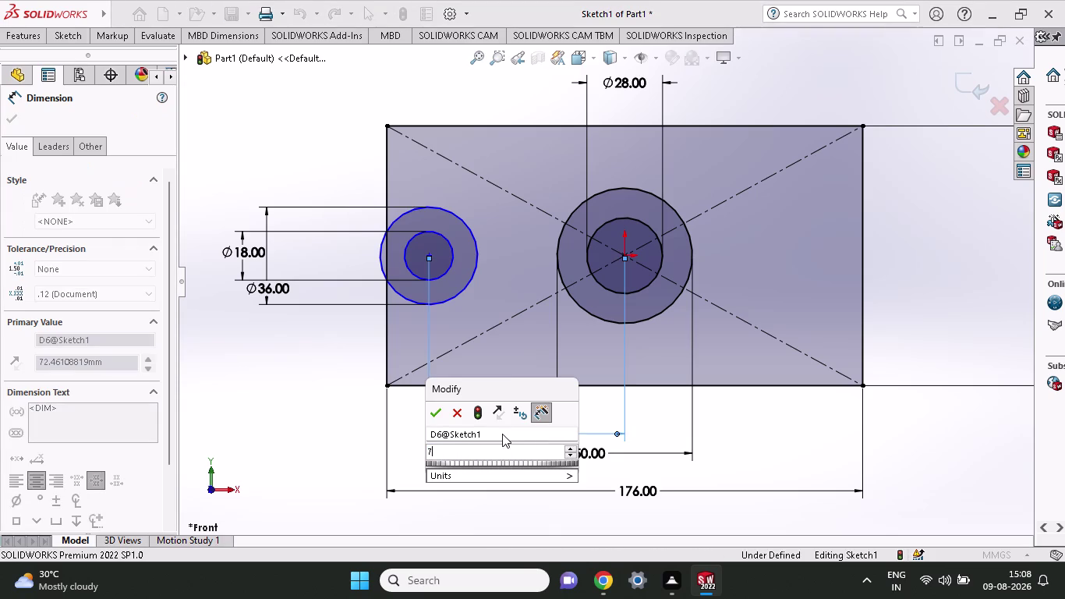
text(8)
key(Return)
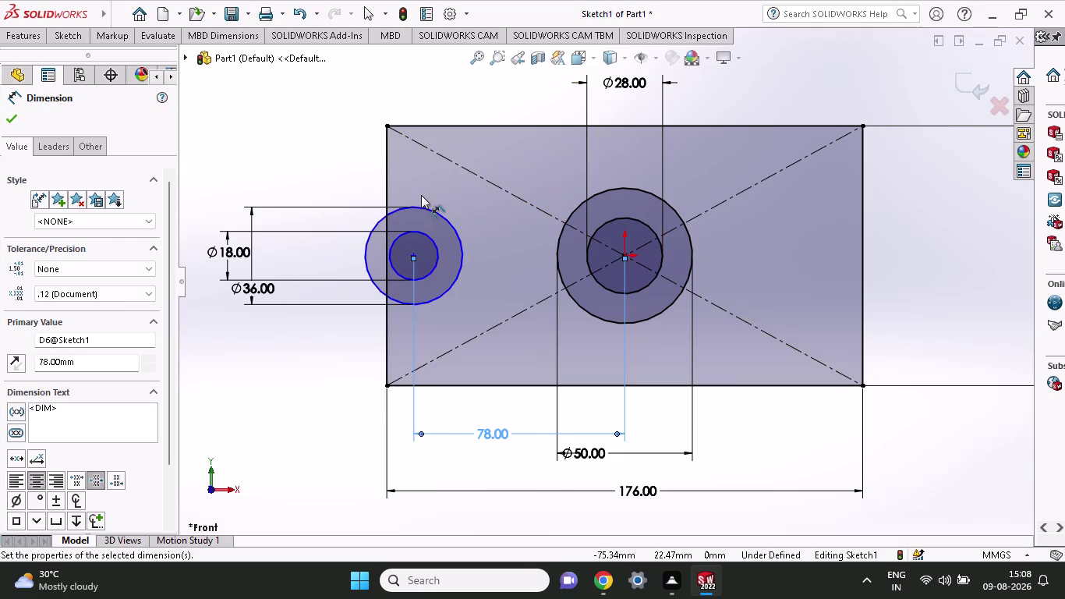
click(65, 32)
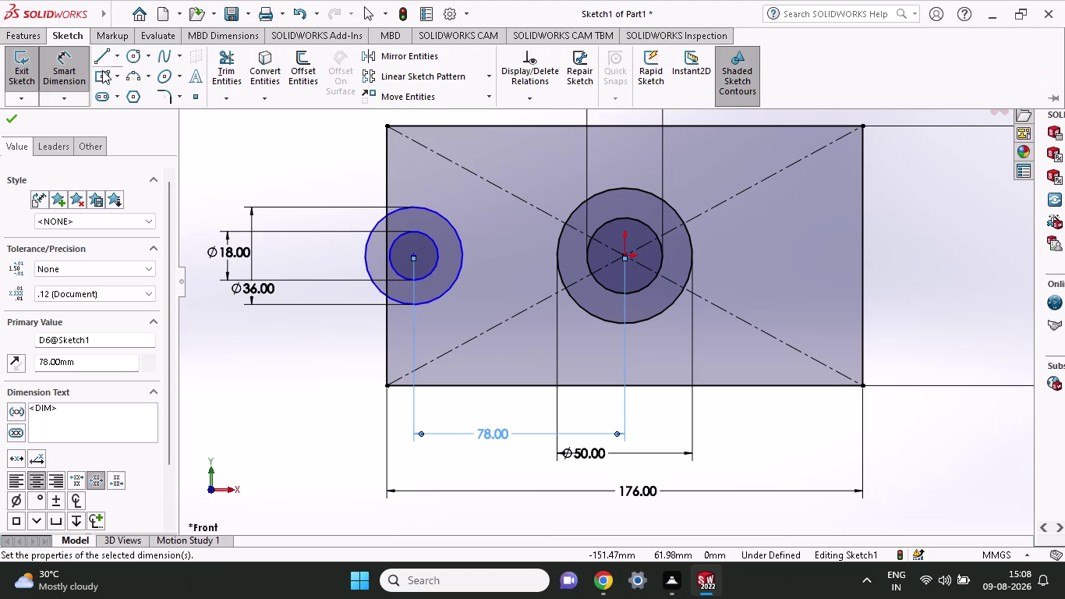
Sketch the upper tapered line ending at the left circle's top.
click(100, 56)
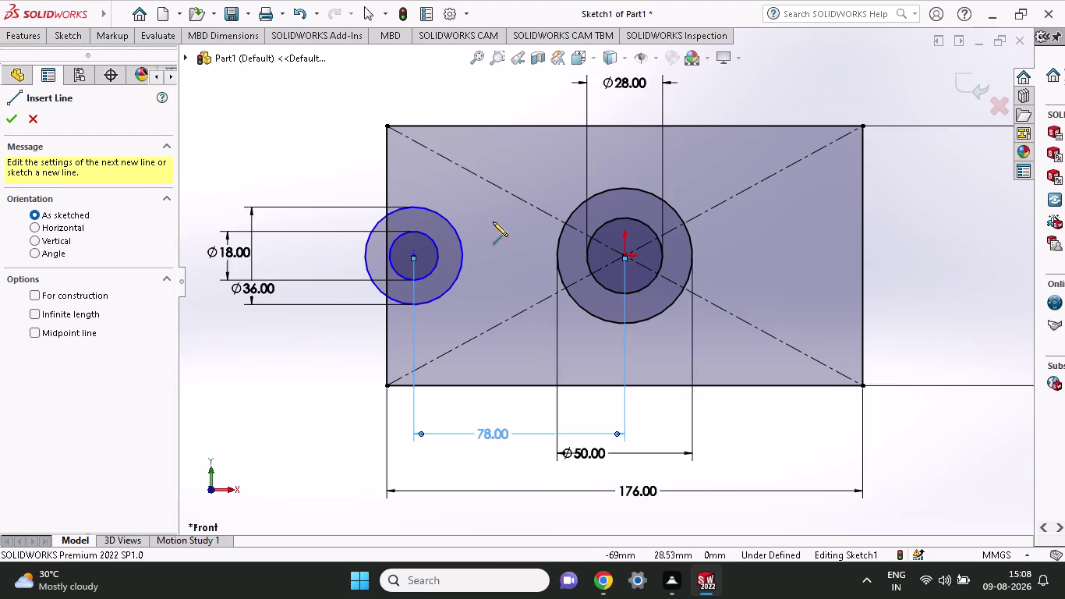
click(624, 166)
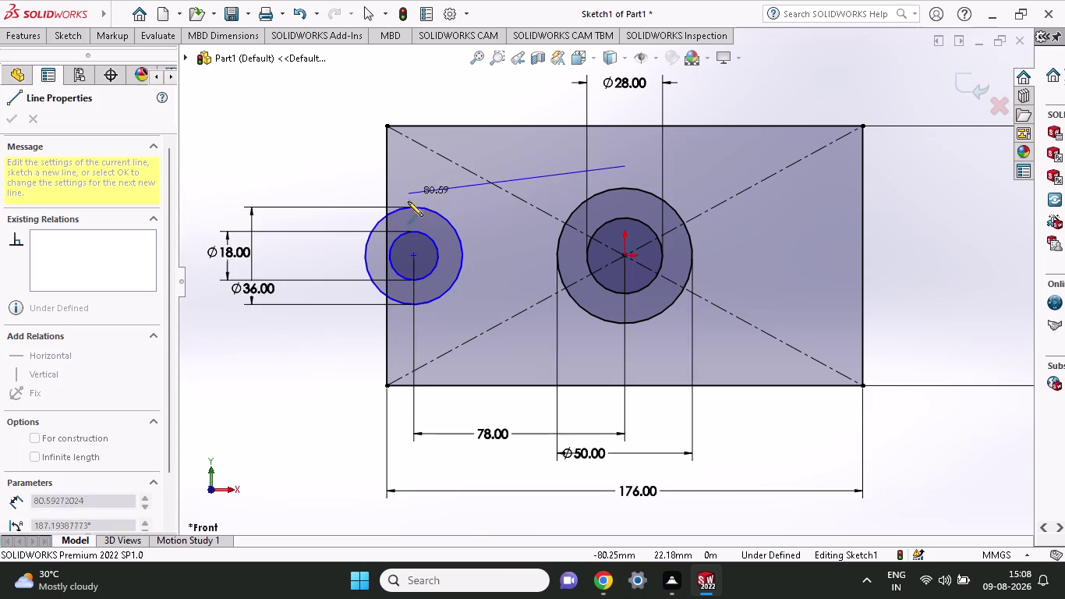
click(409, 206)
right_click(452, 157)
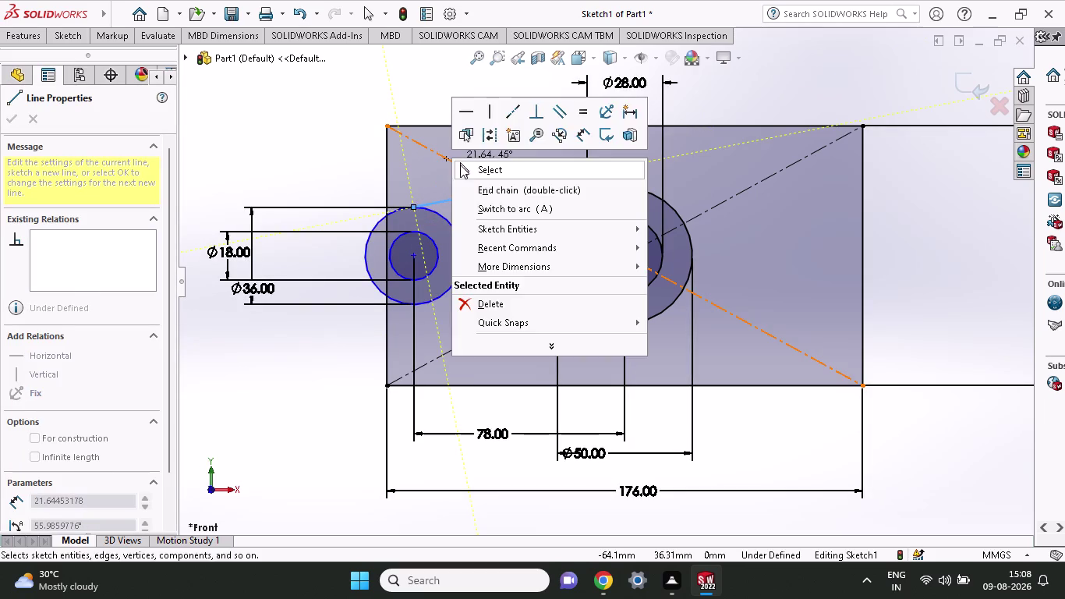
click(464, 167)
click(66, 35)
Sketch the lower tapered line reaching the circle's bottom.
click(105, 54)
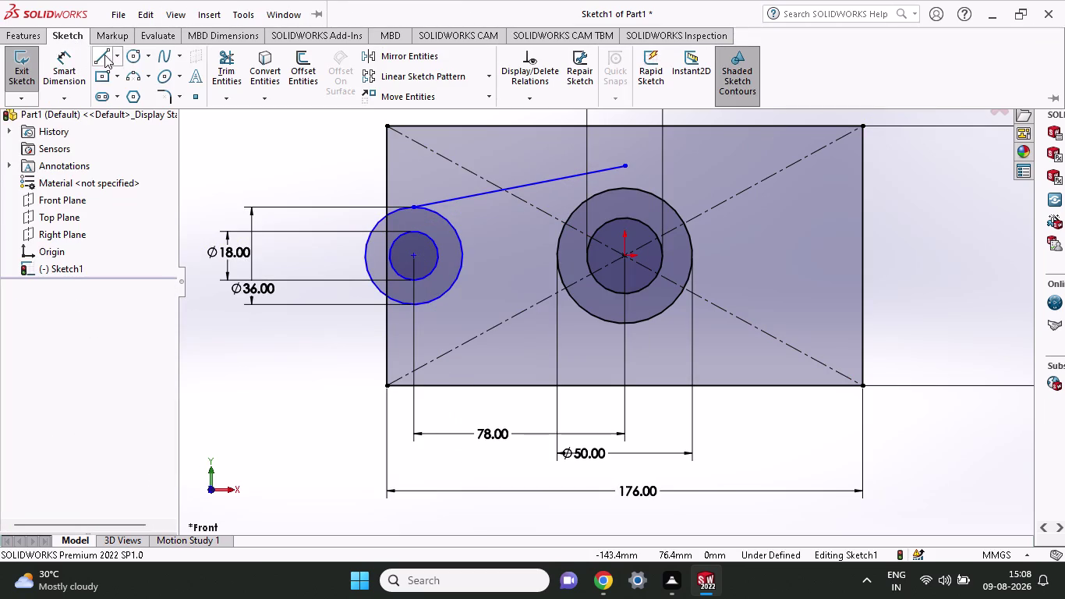
click(413, 302)
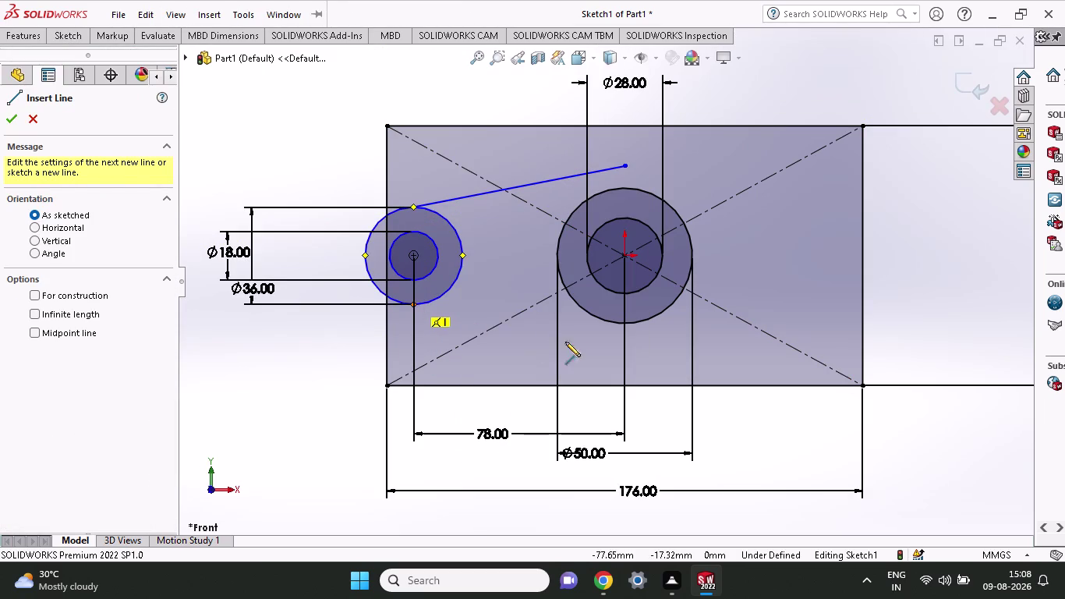
click(625, 343)
right_click(661, 346)
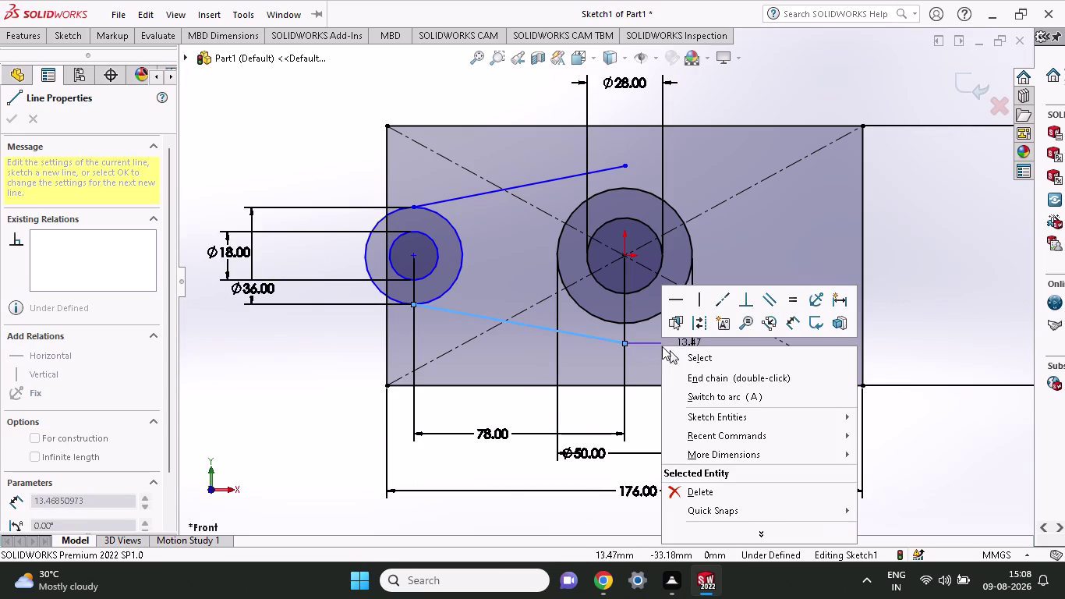
click(667, 356)
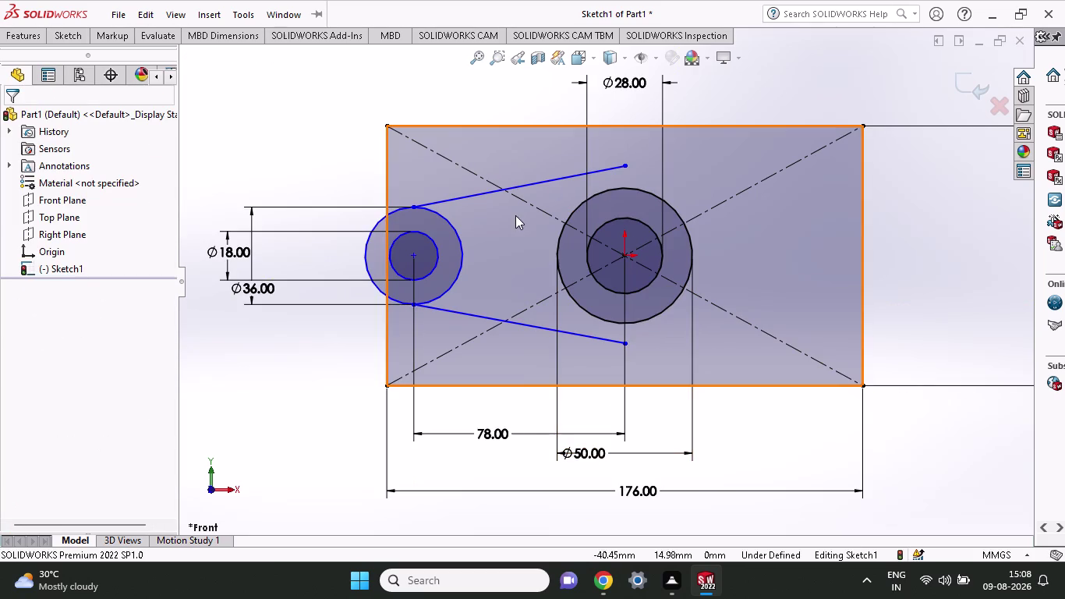
click(58, 38)
click(67, 60)
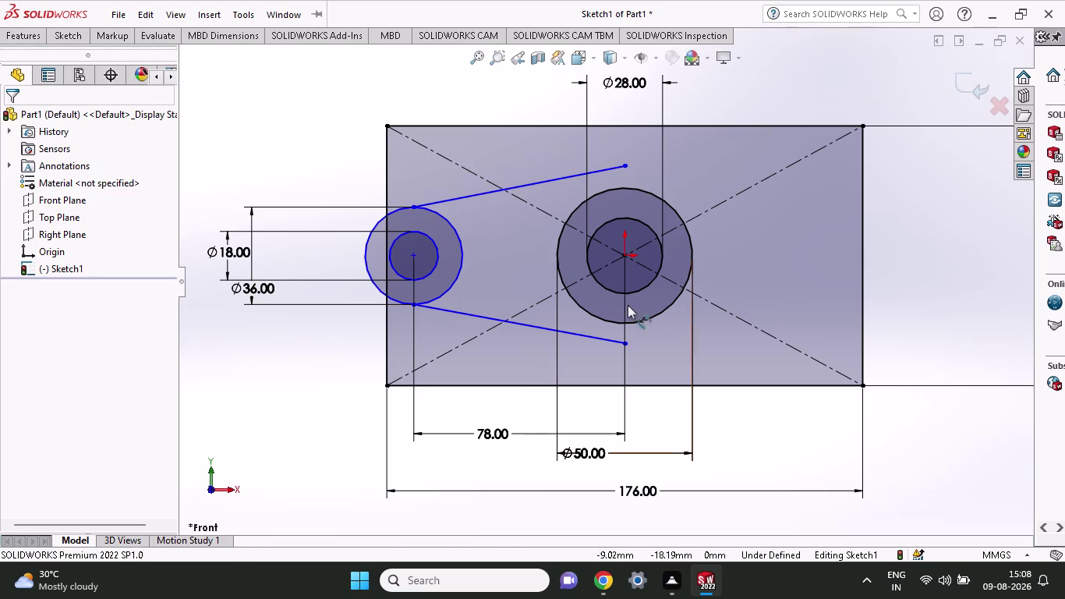
Dimension the upper tapered line's end 35 mm from the large hole's centre.
click(626, 256)
click(626, 162)
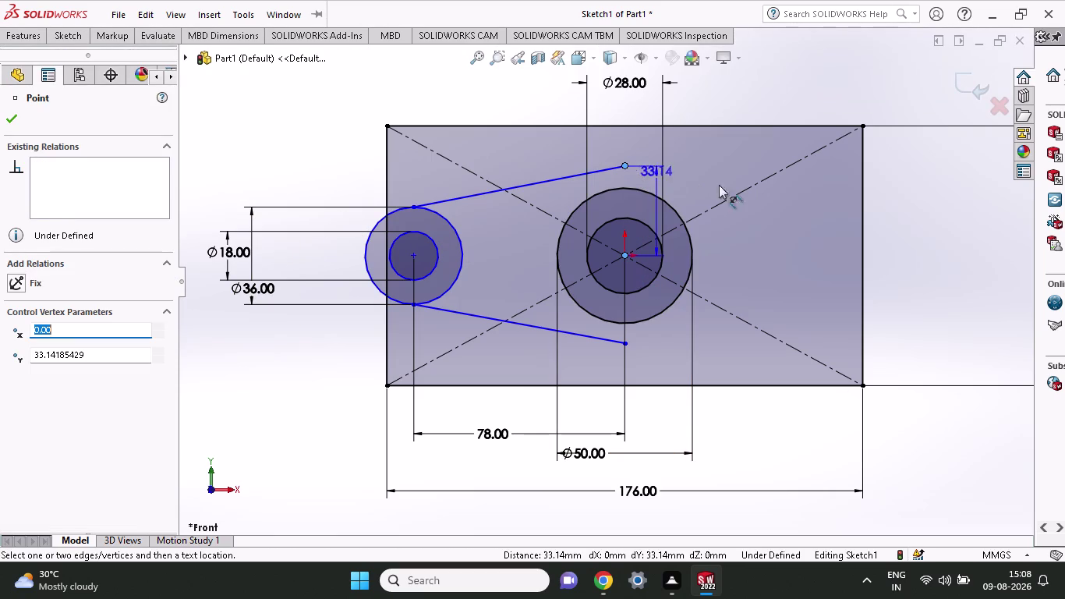
click(985, 187)
text(3)
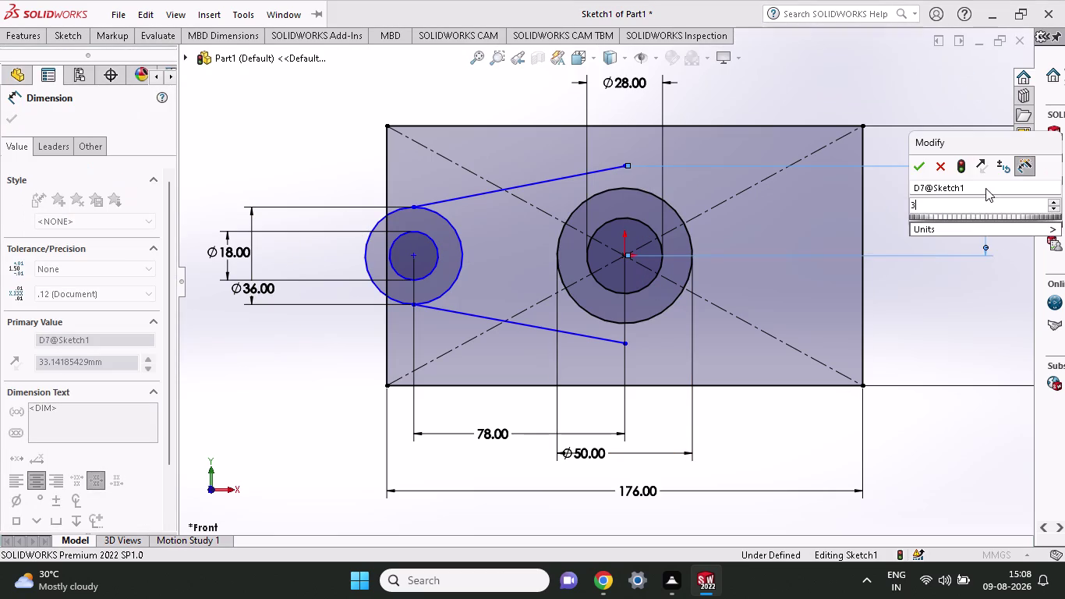
text(5)
key(Return)
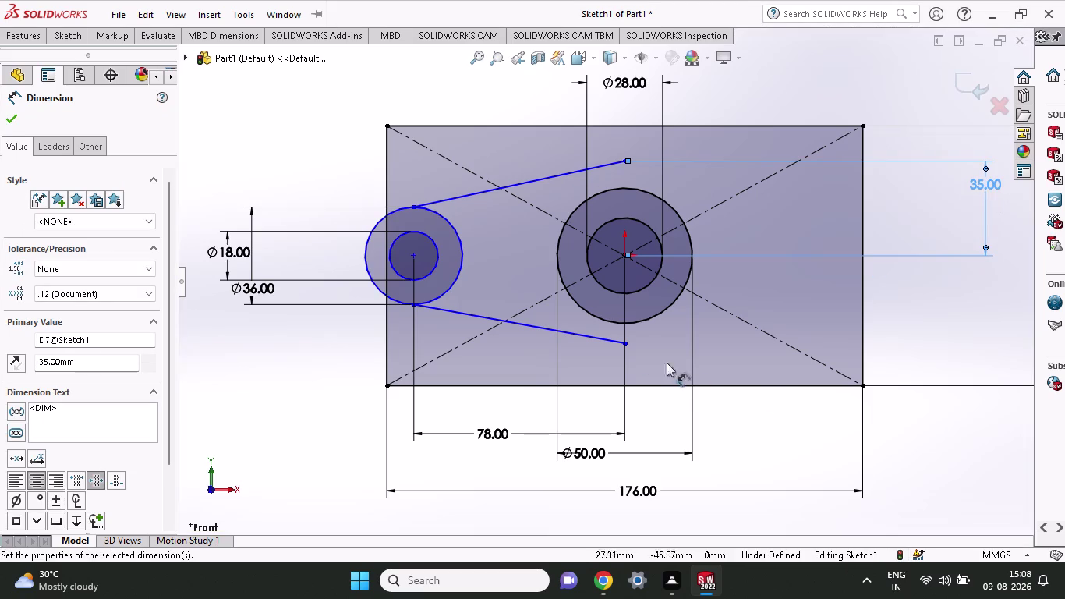
Dimension the lower tapered line's end 35 mm from the large hole's centre.
click(622, 343)
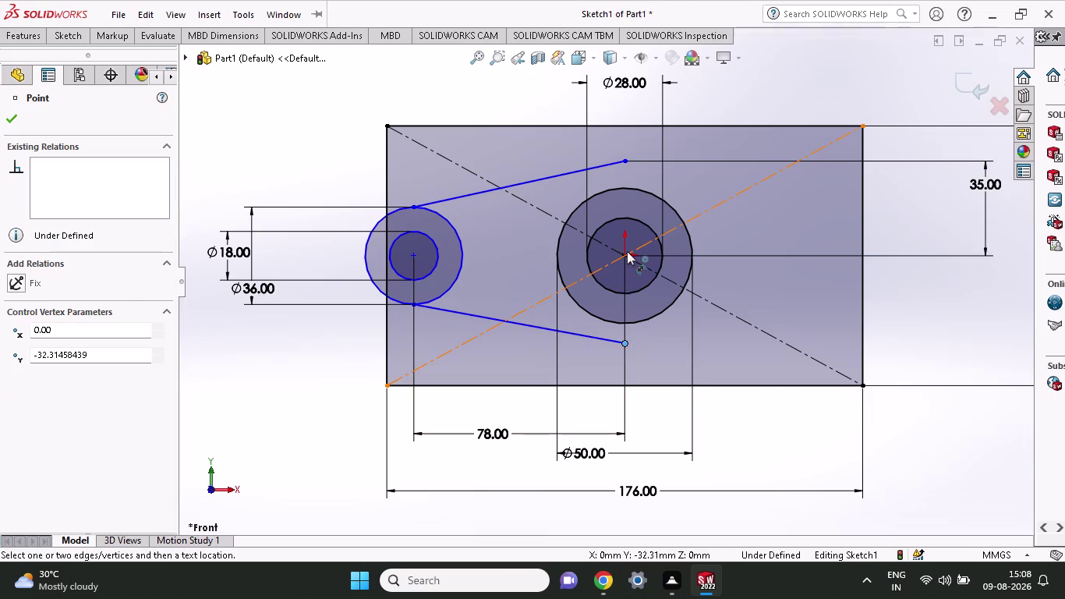
click(624, 253)
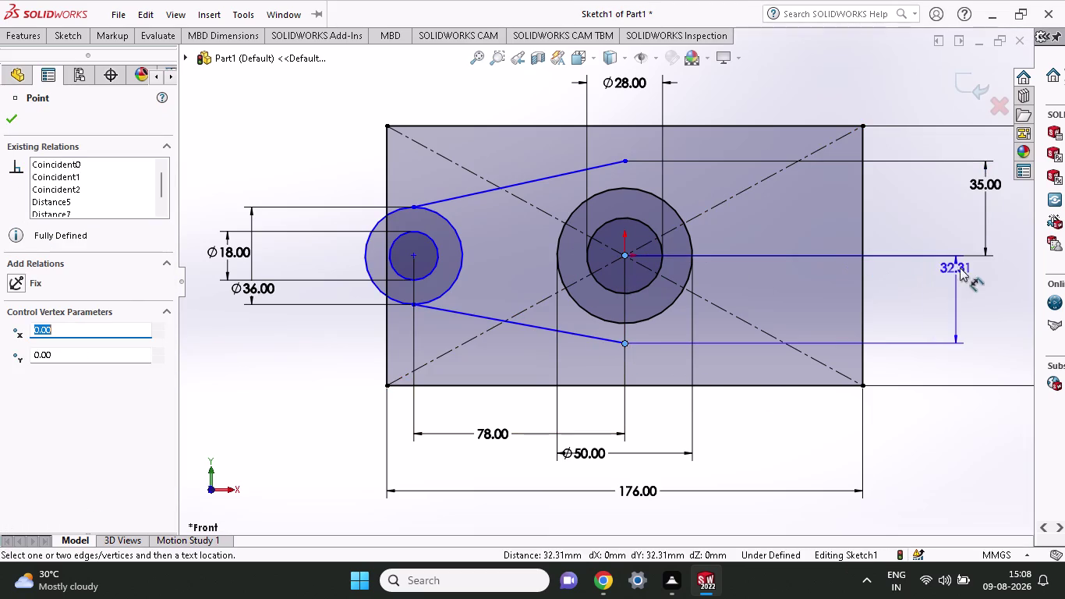
click(984, 278)
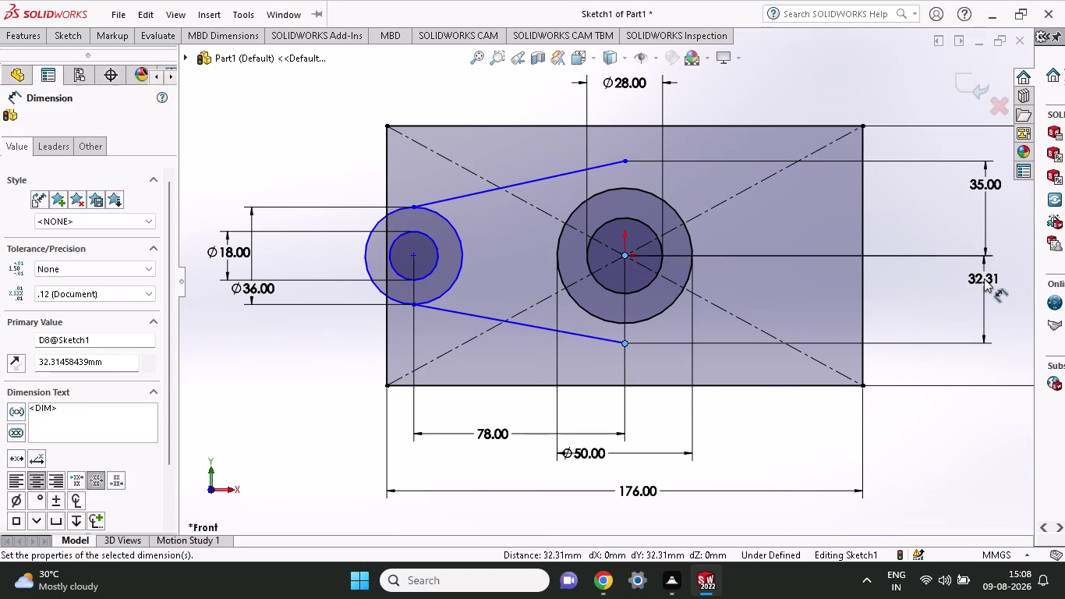
text(35)
key(Return)
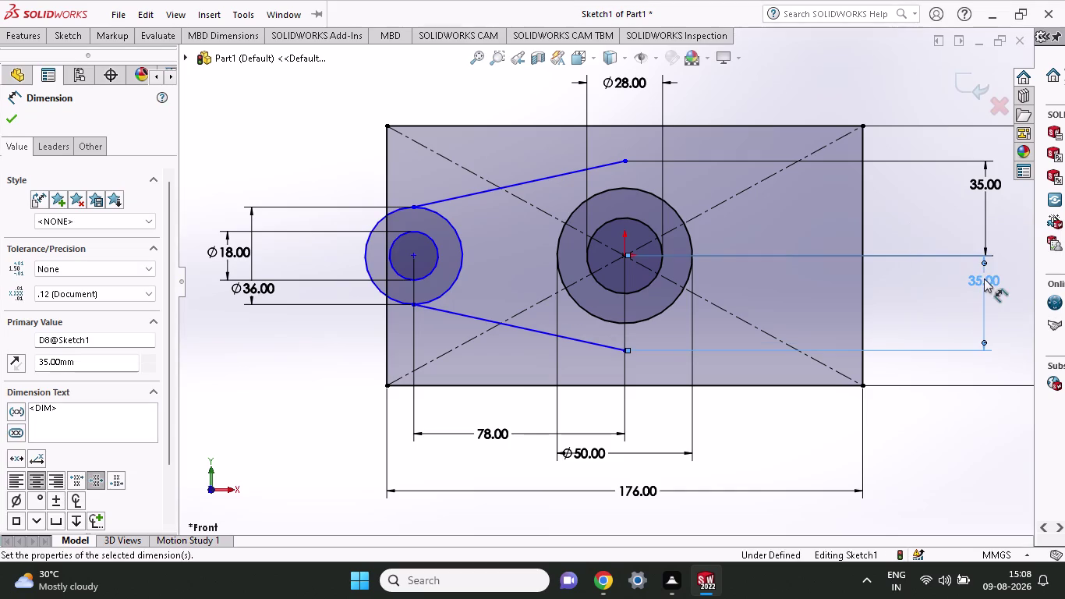
click(65, 31)
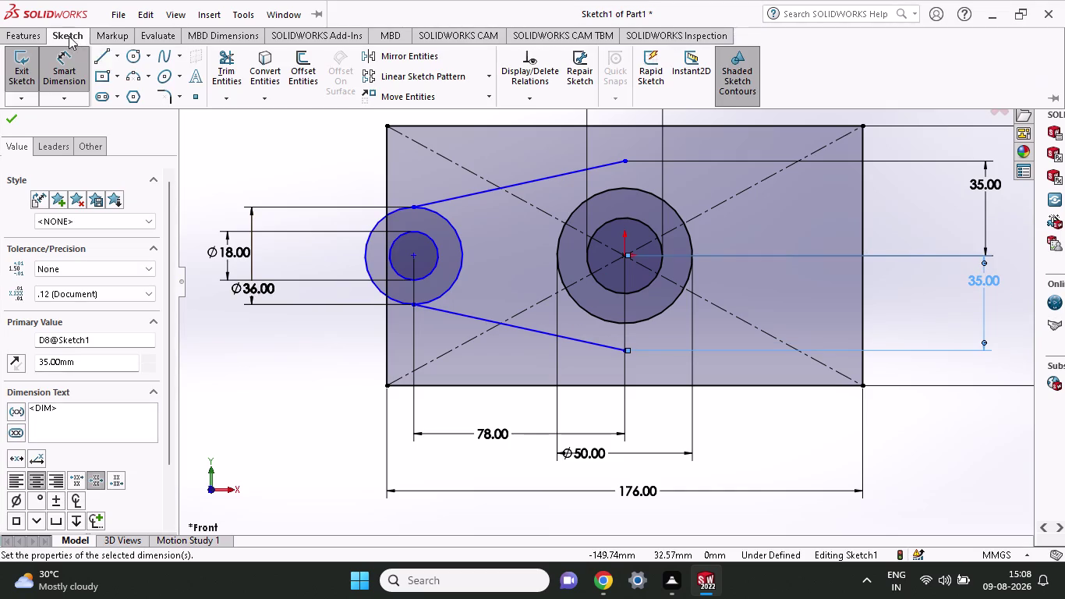
click(96, 54)
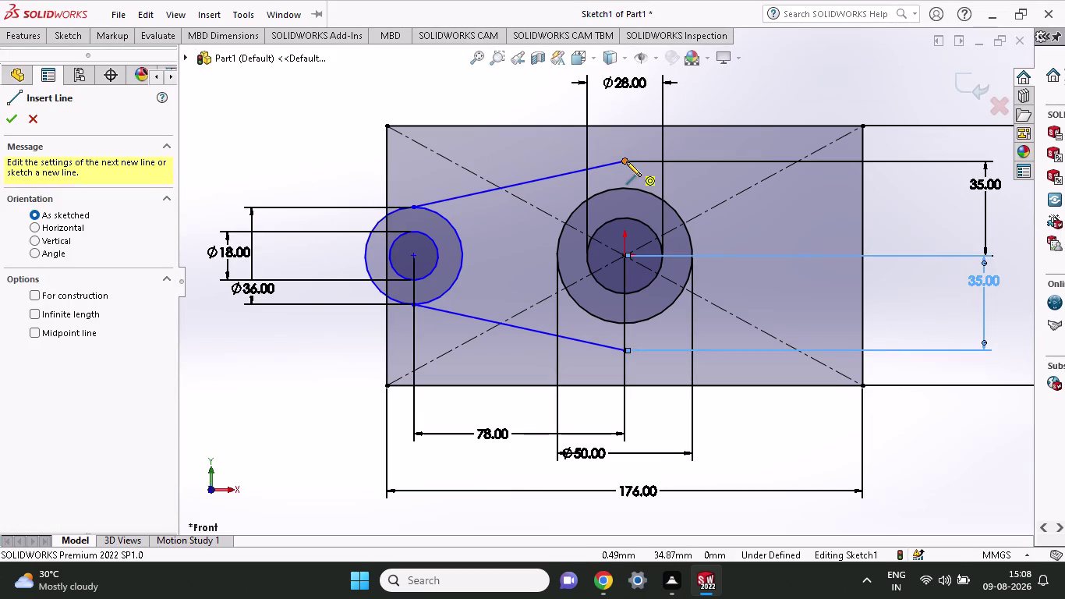
Draw a horizontal line from the upper tapered end to the plate's right edge.
click(626, 162)
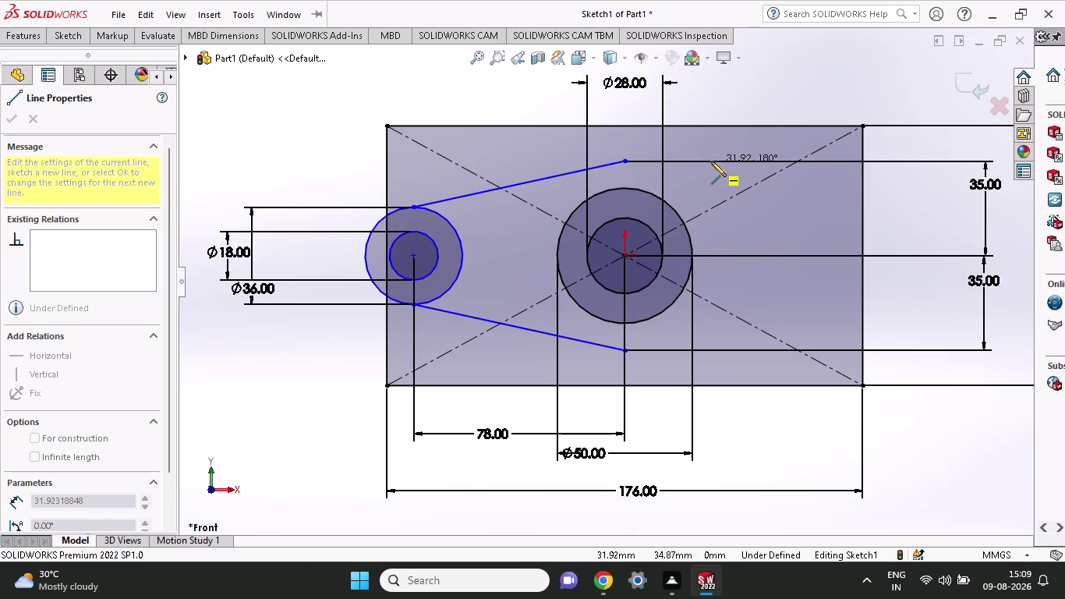
click(861, 161)
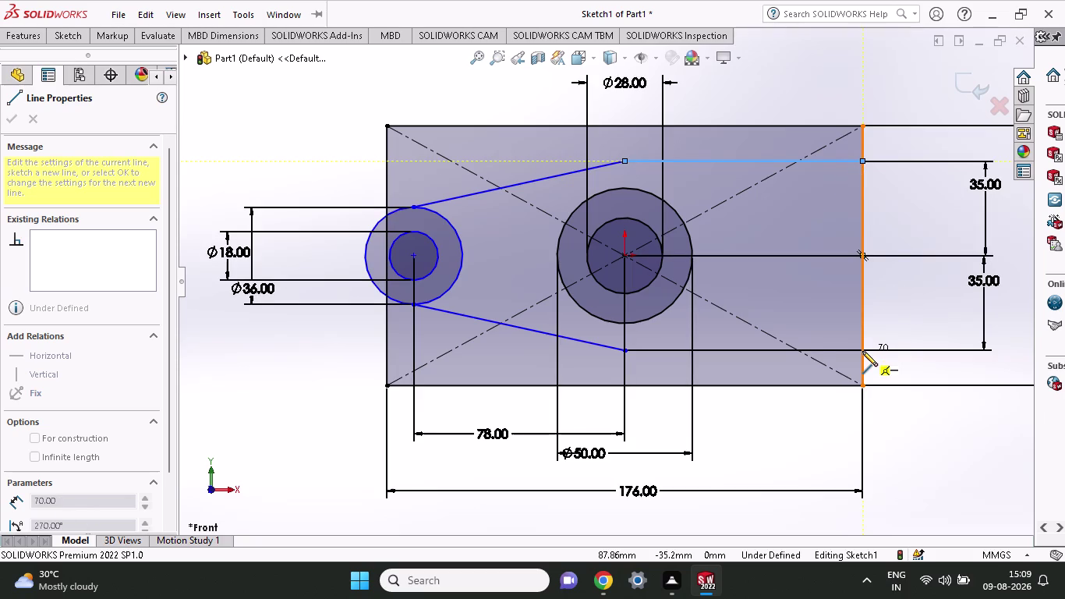
right_click(882, 76)
click(901, 92)
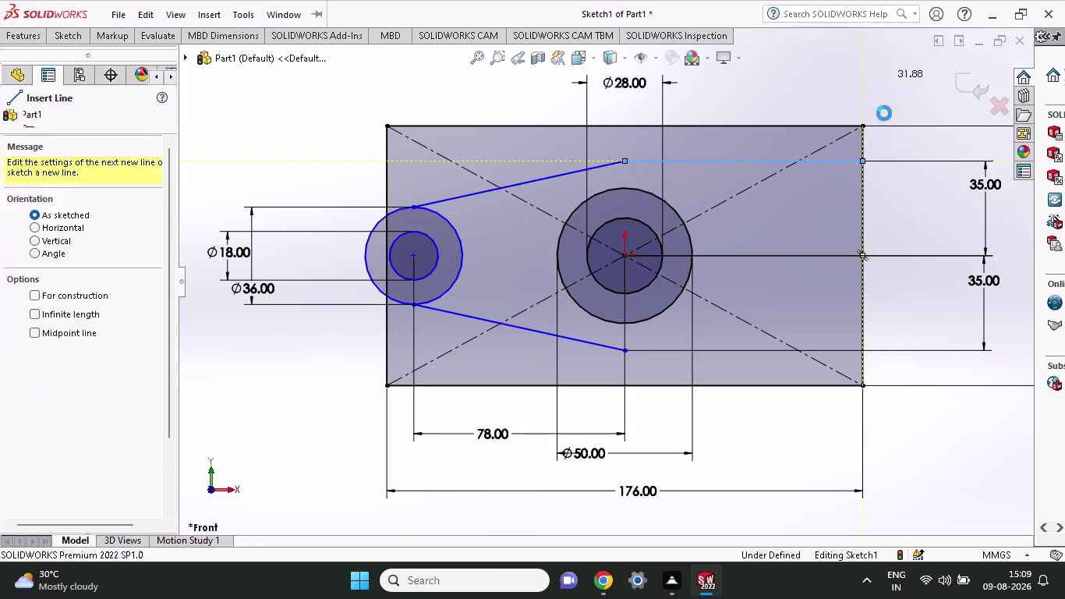
click(75, 36)
Draw a horizontal line from the lower tapered end to the right edge.
click(99, 54)
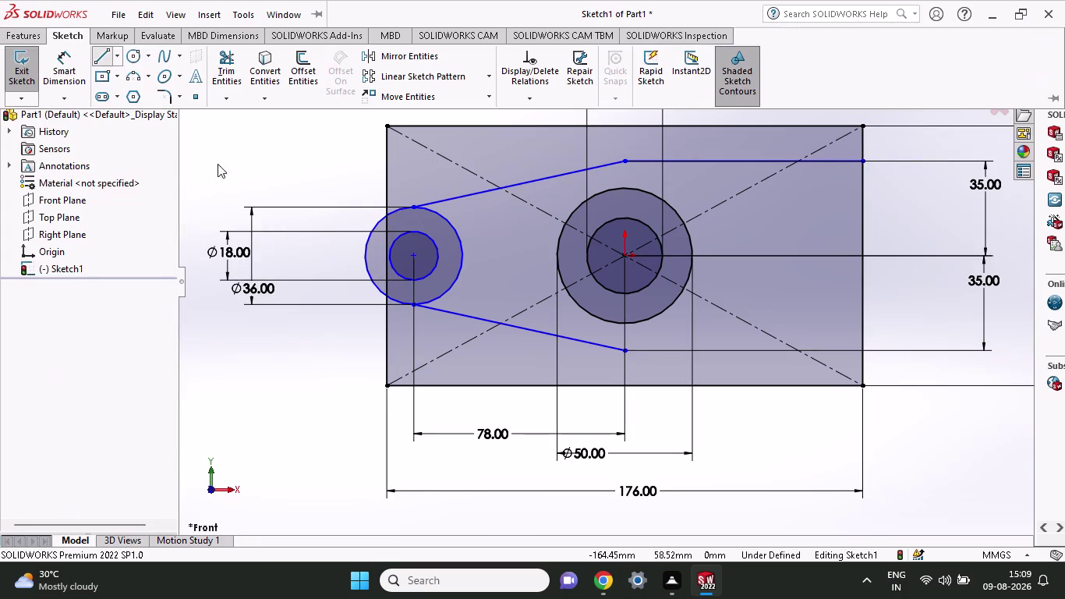
click(624, 347)
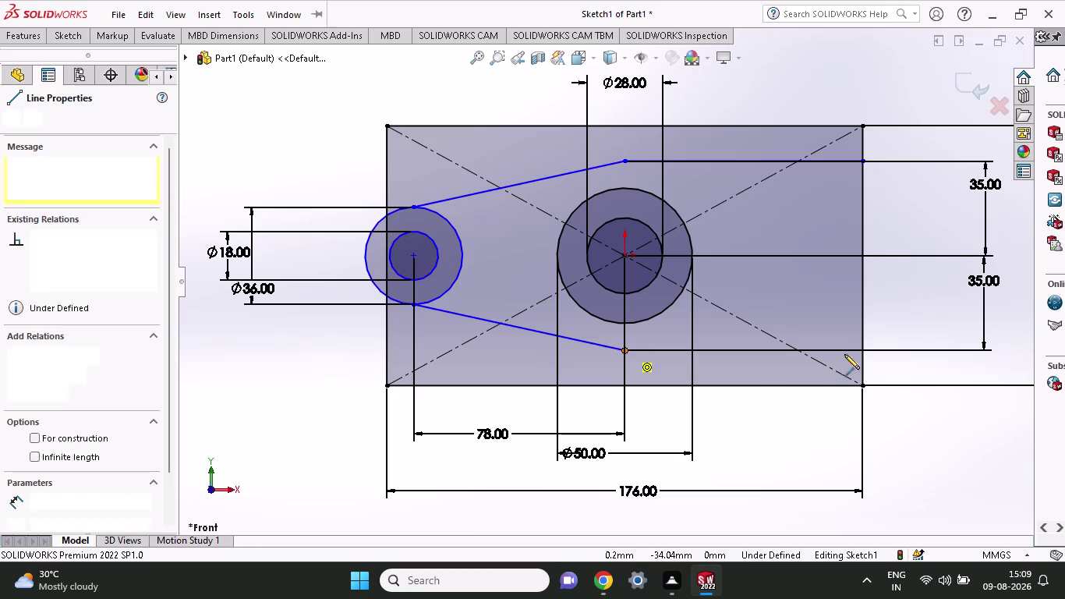
click(861, 349)
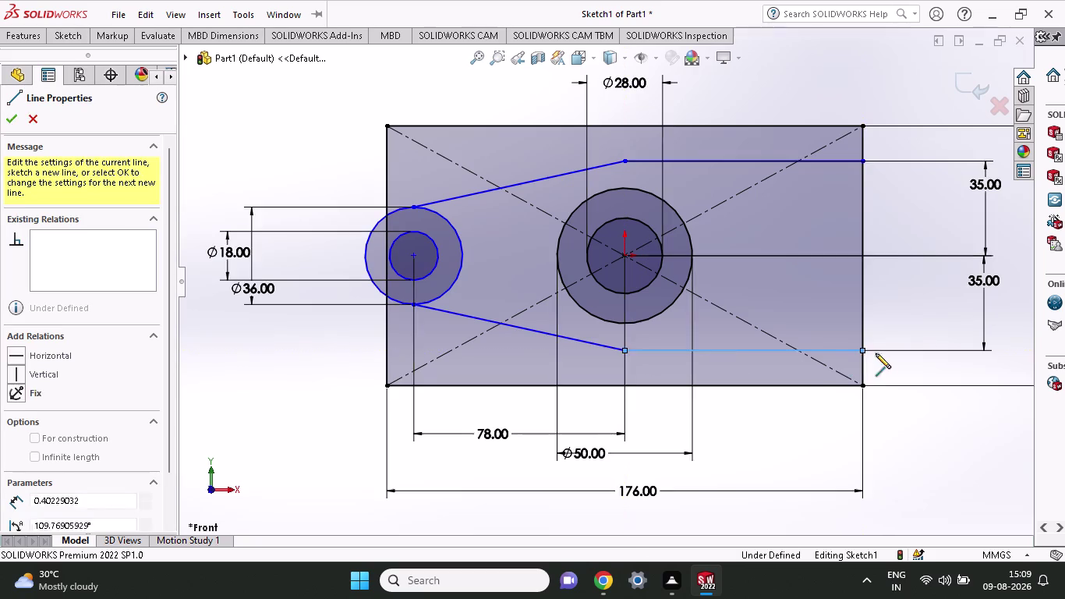
right_click(900, 373)
click(914, 378)
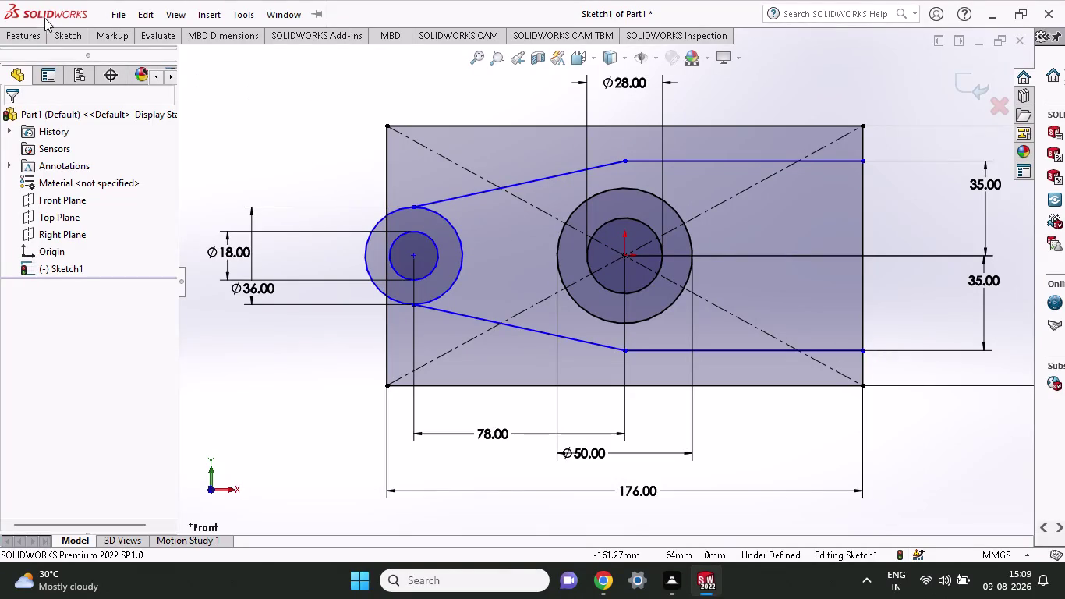
click(59, 43)
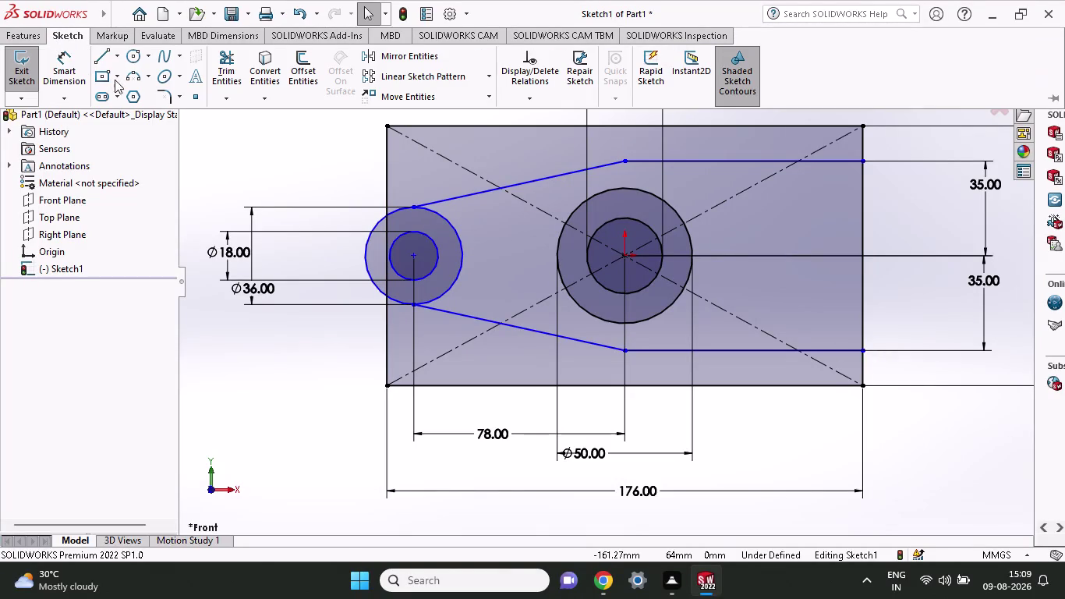
Apply a trial 12 mm sketch fillet between the upper line and right edge, then undo it.
click(165, 95)
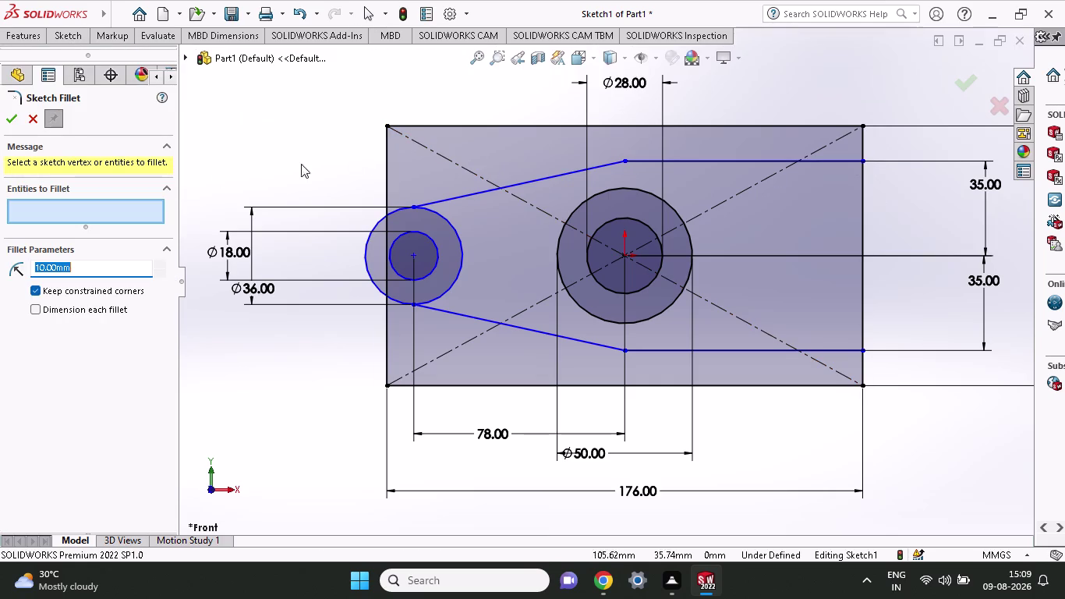
click(861, 158)
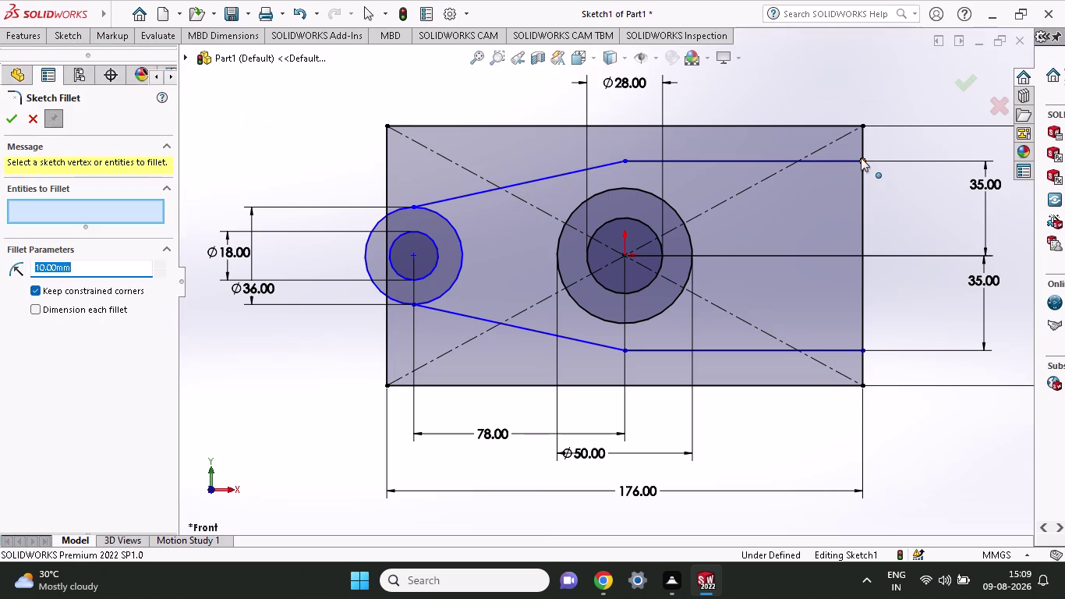
click(848, 157)
click(863, 144)
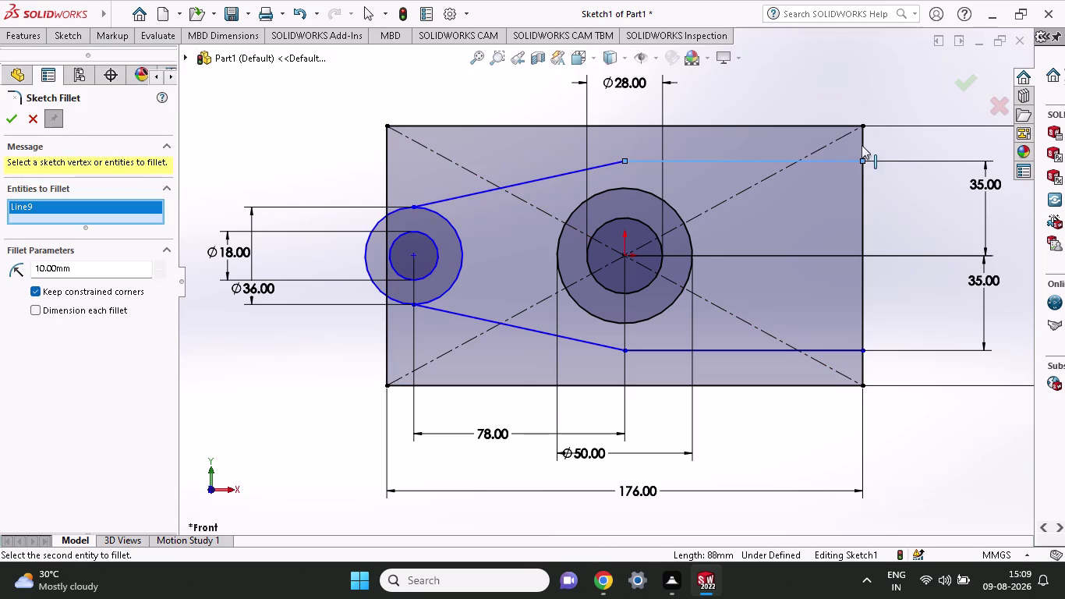
click(861, 145)
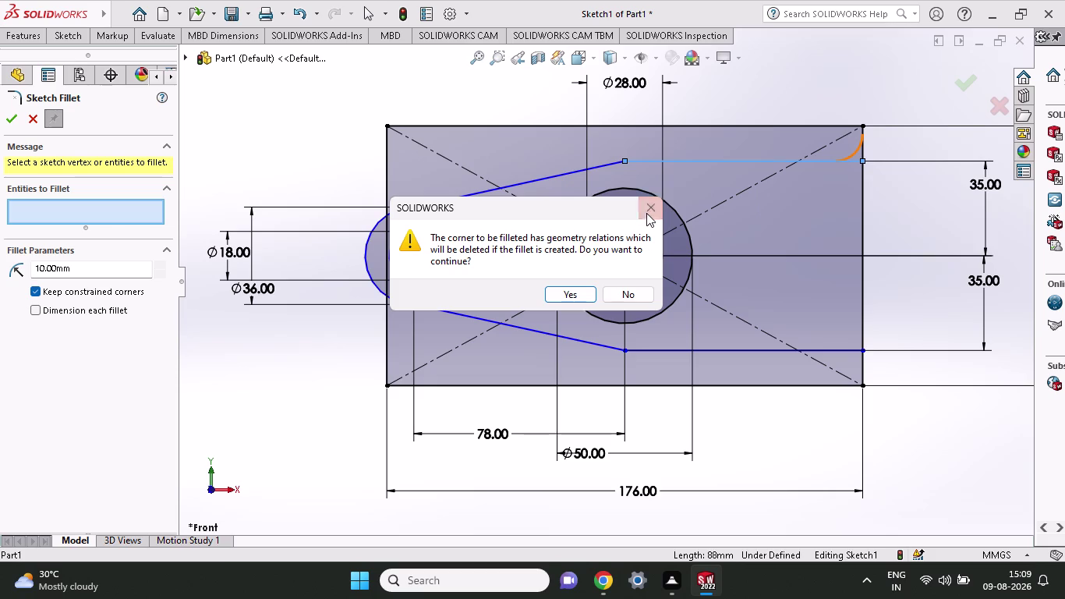
click(573, 300)
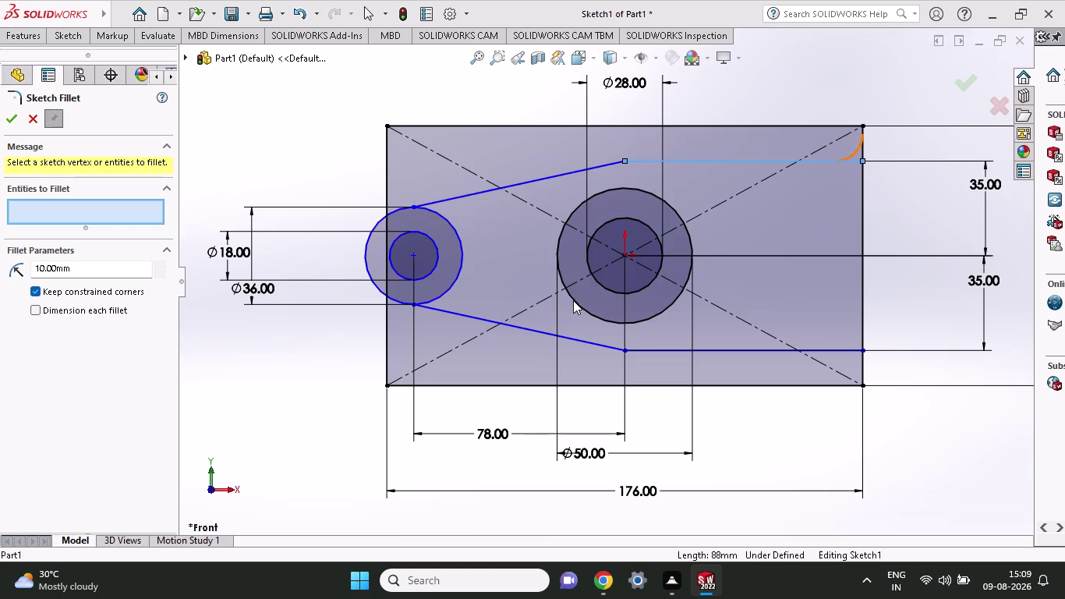
drag(104, 275, 0, 271)
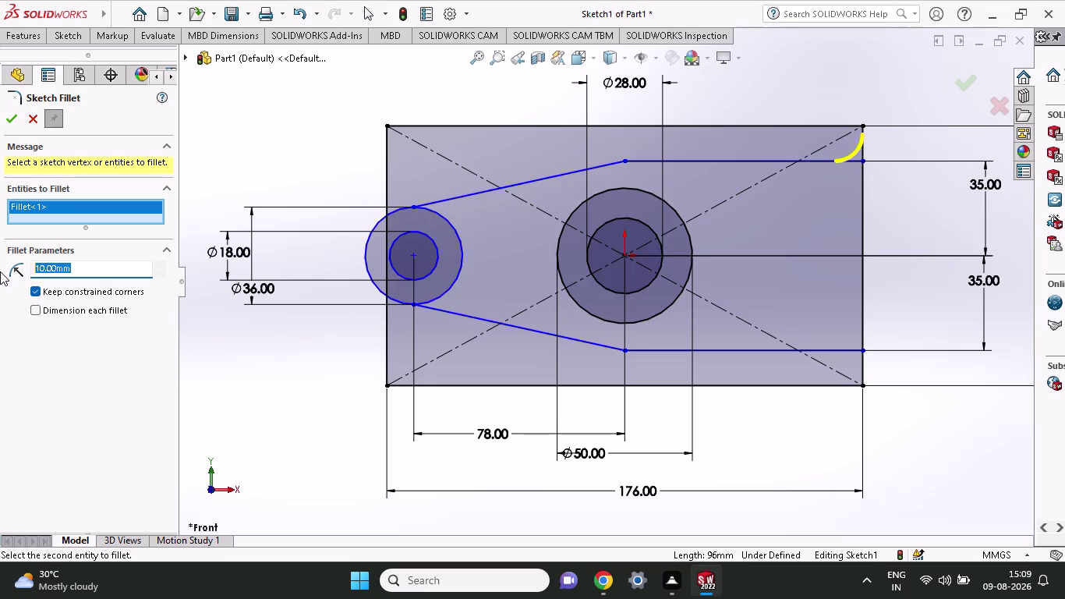
text(12)
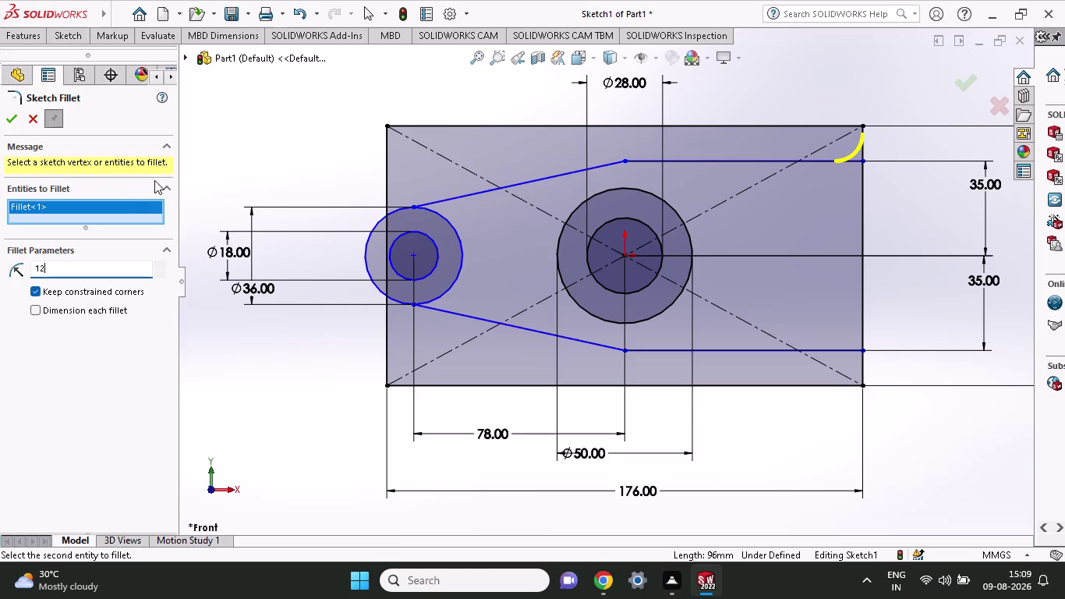
click(5, 117)
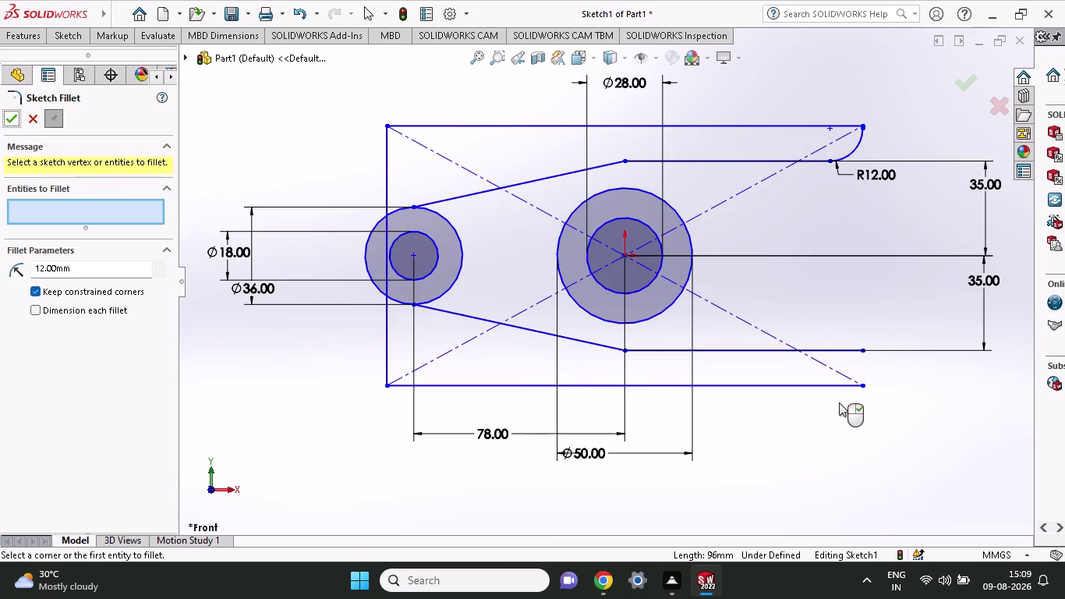
key(ctrl+z)
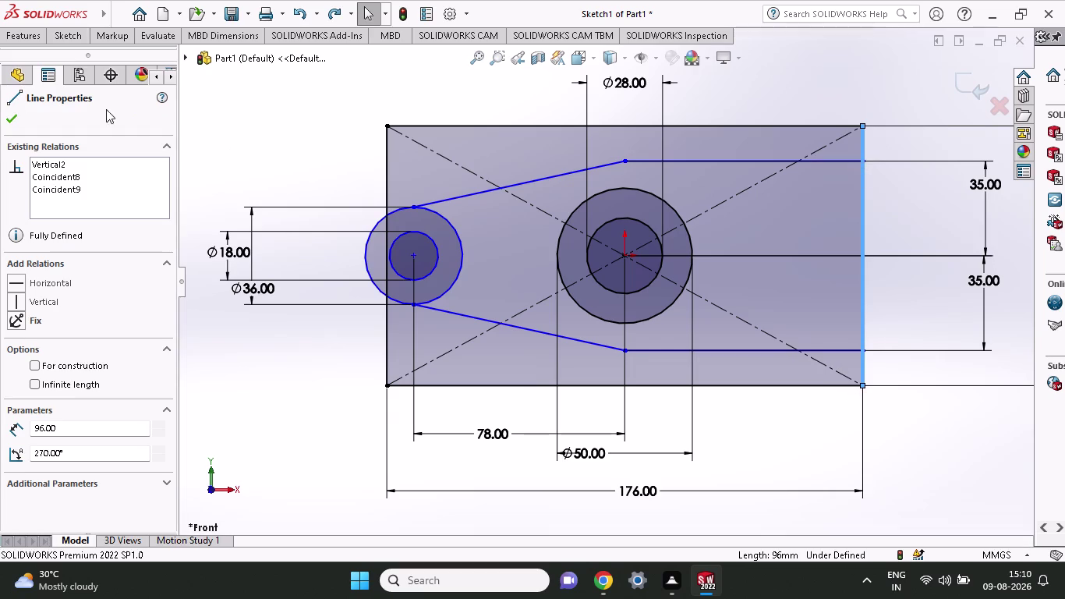
Restart Sketch Fillet on the lower-right corner lines, accepting the relations warning.
click(71, 36)
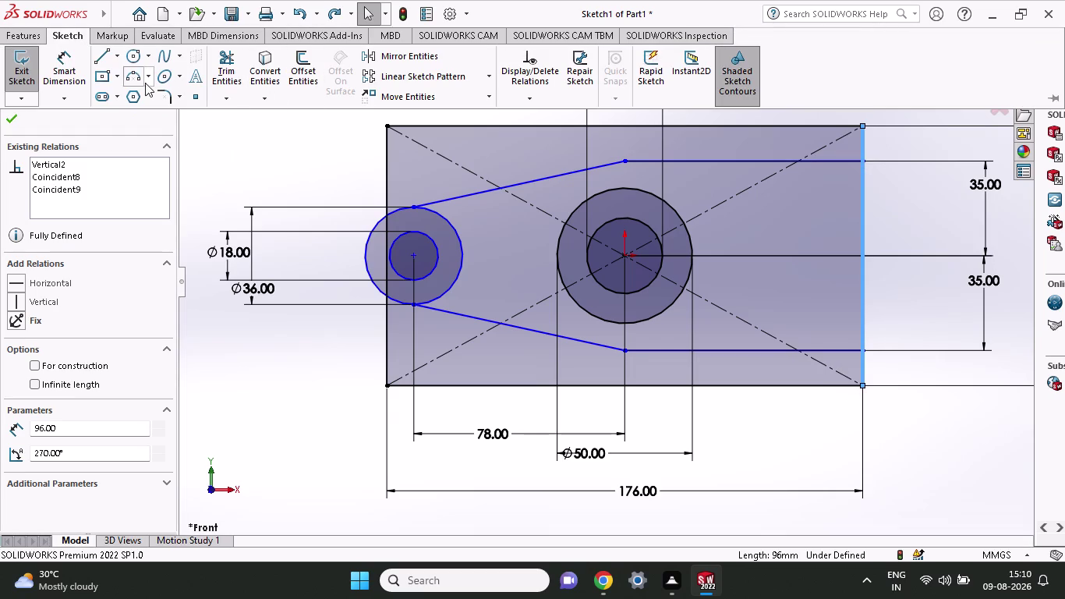
click(159, 92)
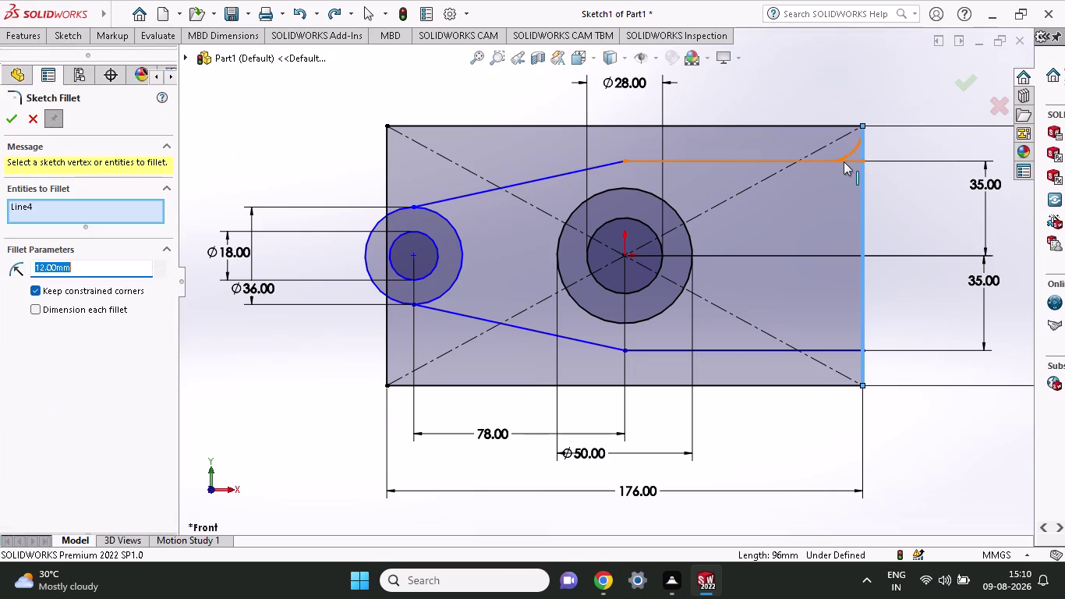
click(850, 160)
click(605, 294)
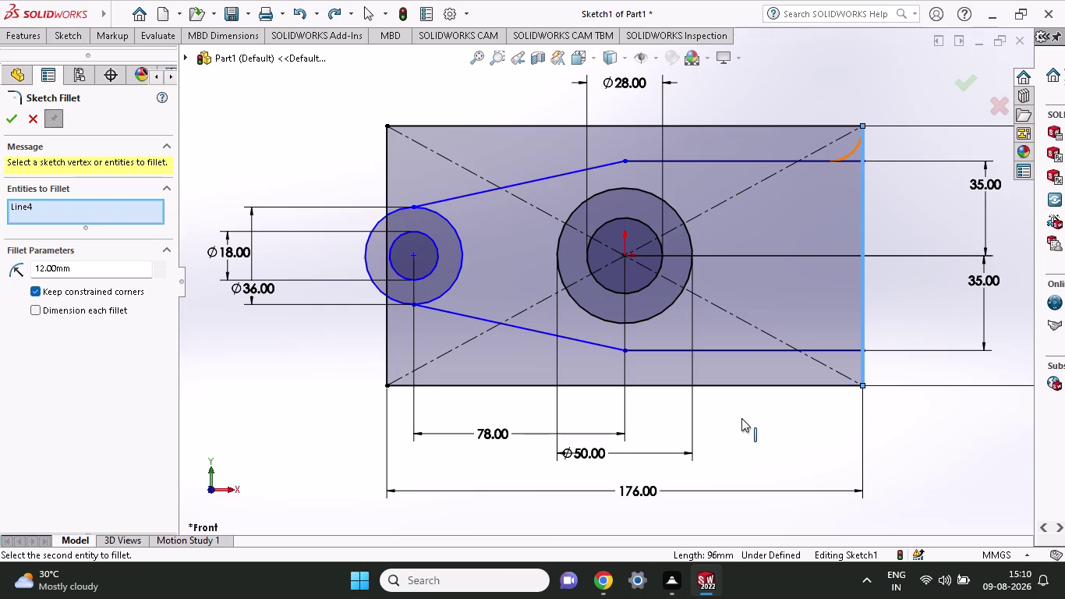
click(861, 366)
click(850, 350)
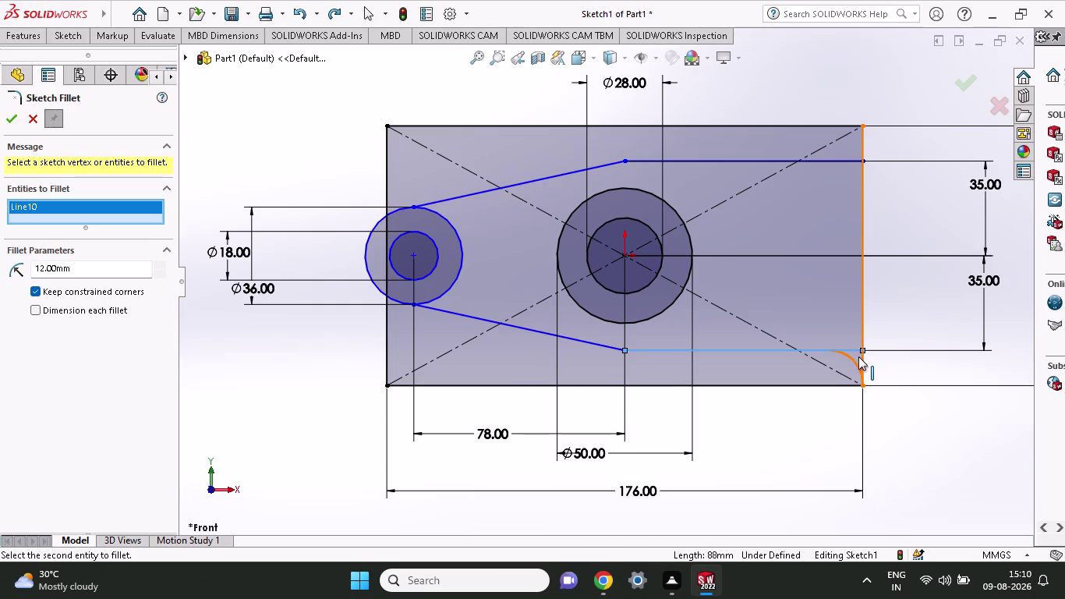
click(858, 356)
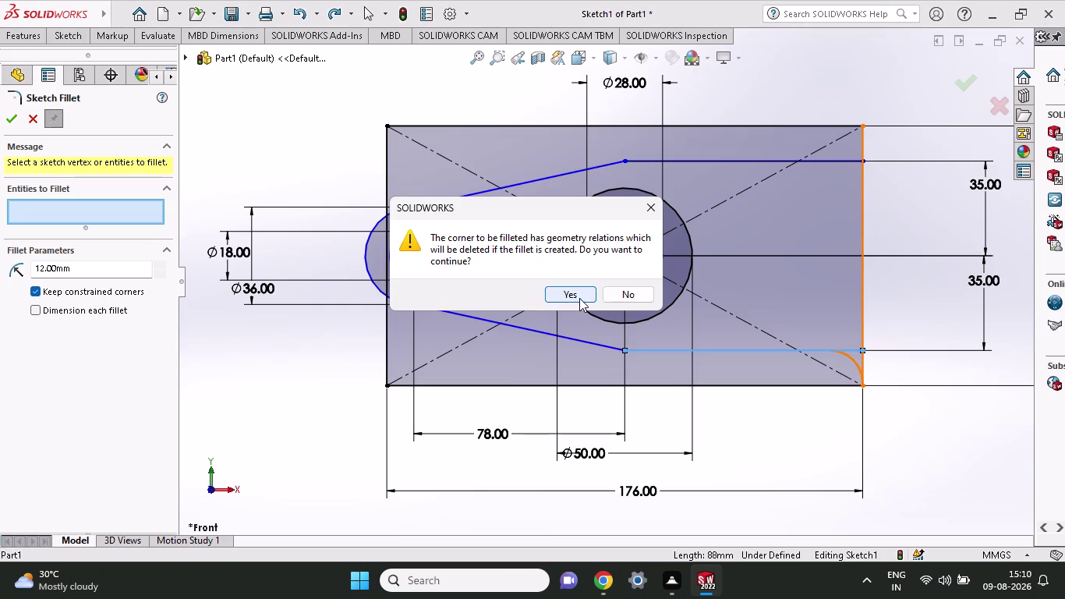
click(581, 291)
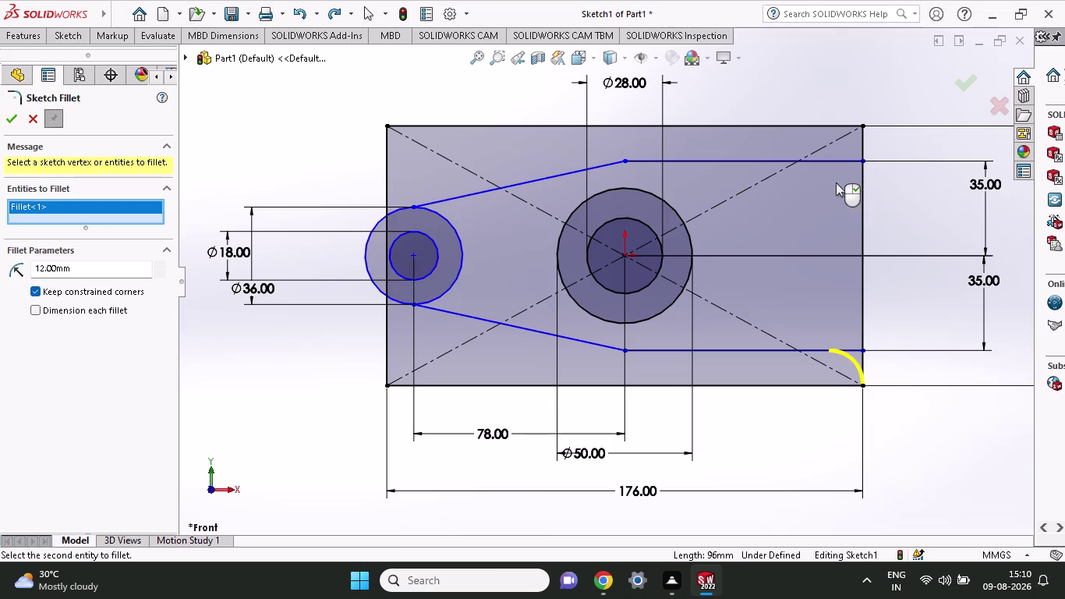
Adjust the fillet selection around the upper line, then undo the lower-right fillet and exit.
click(863, 160)
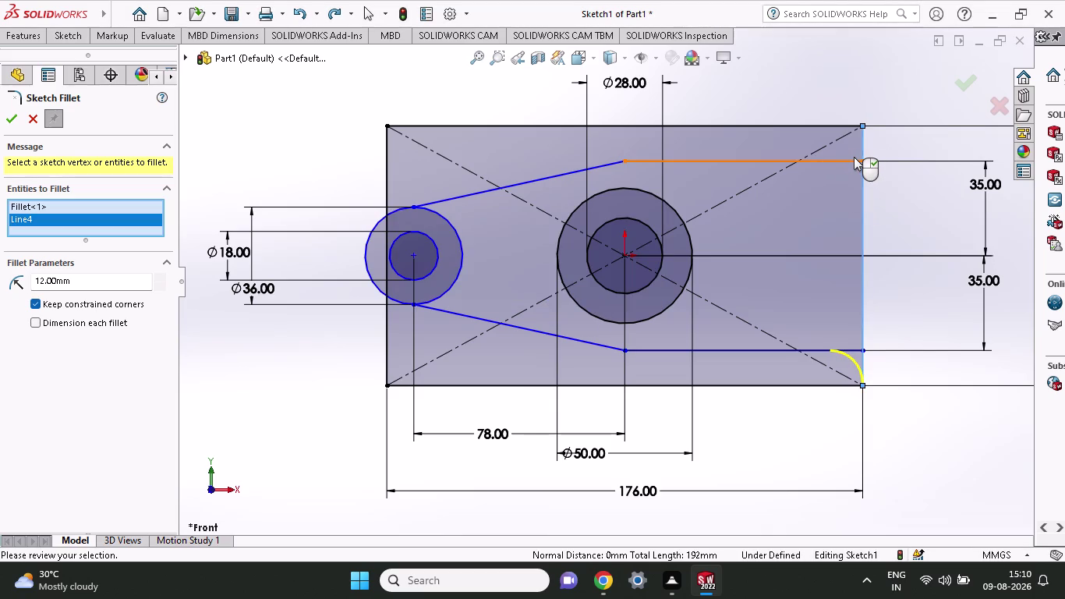
click(853, 156)
click(861, 147)
click(861, 144)
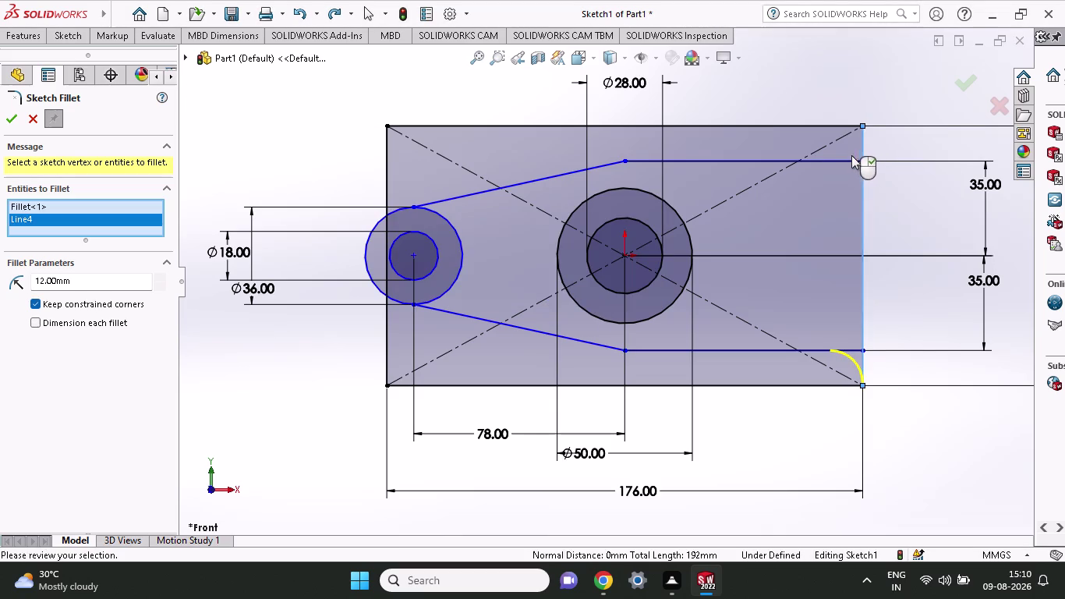
click(847, 160)
click(860, 160)
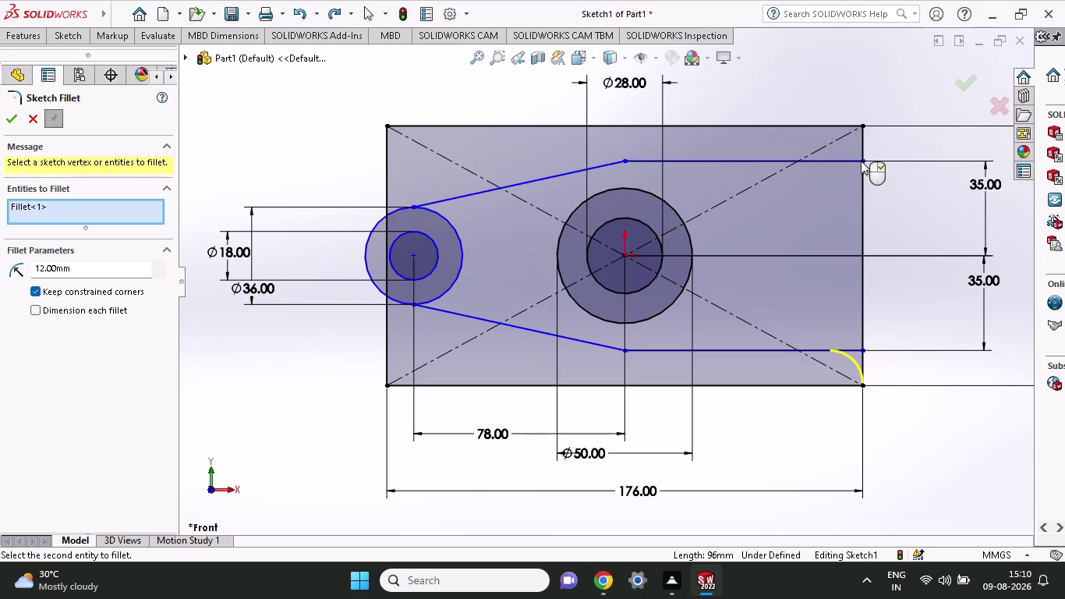
double_click(862, 159)
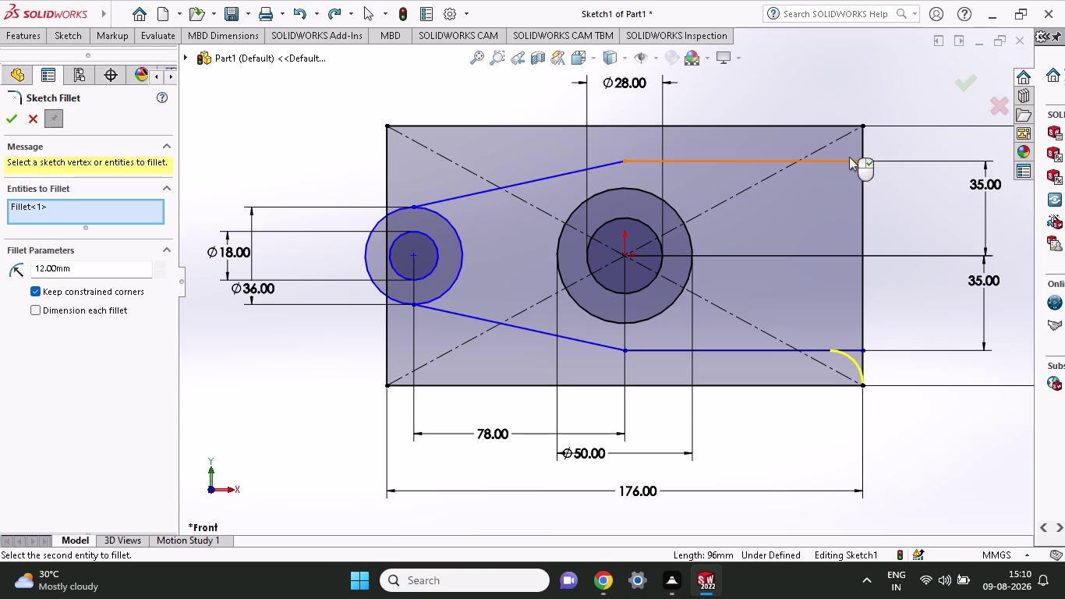
click(846, 158)
click(859, 142)
click(843, 156)
click(871, 143)
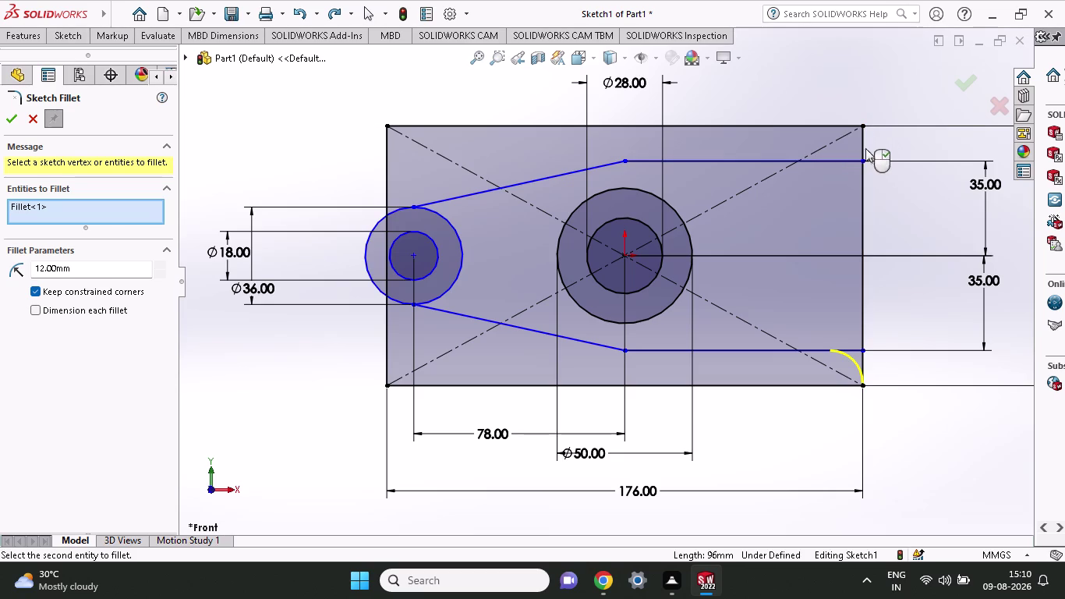
key(ctrl+z)
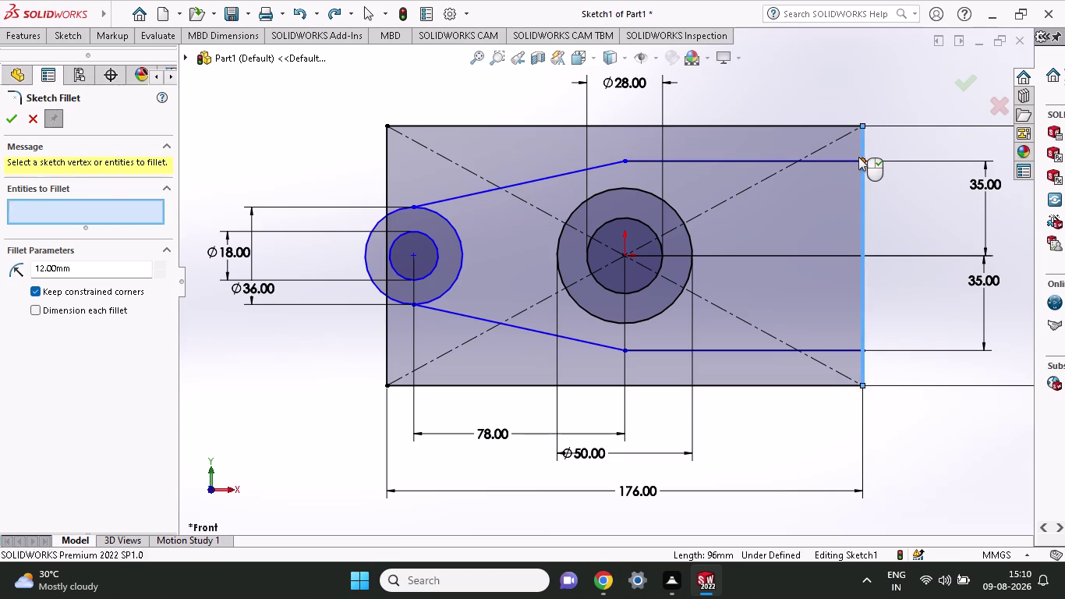
key(ctrl+z)
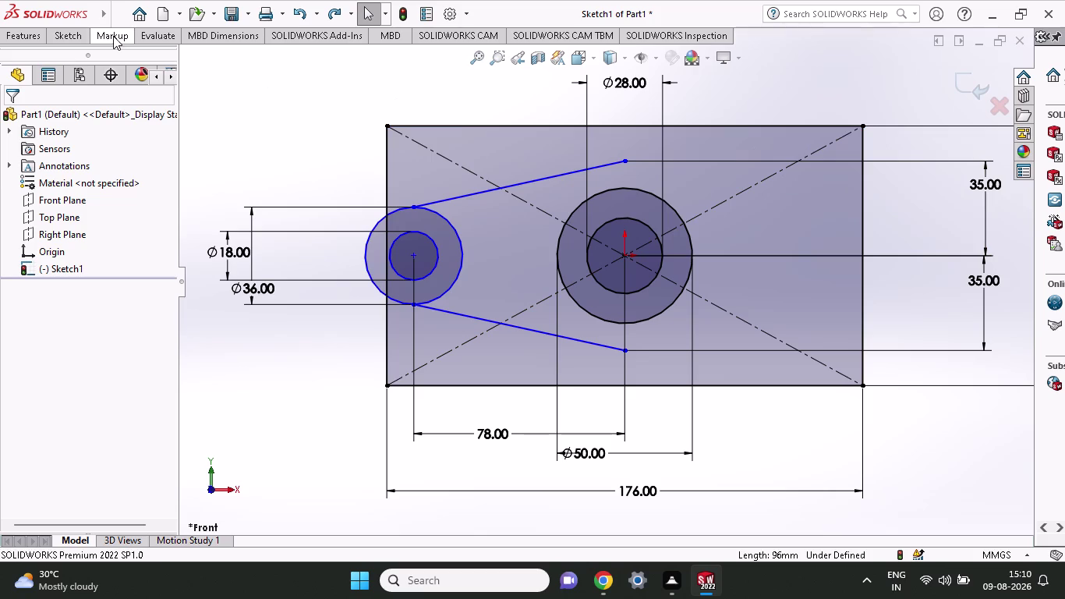
Draw a 96 mm vertical line along the plate's right edge, bottom to top corner.
click(81, 35)
click(99, 52)
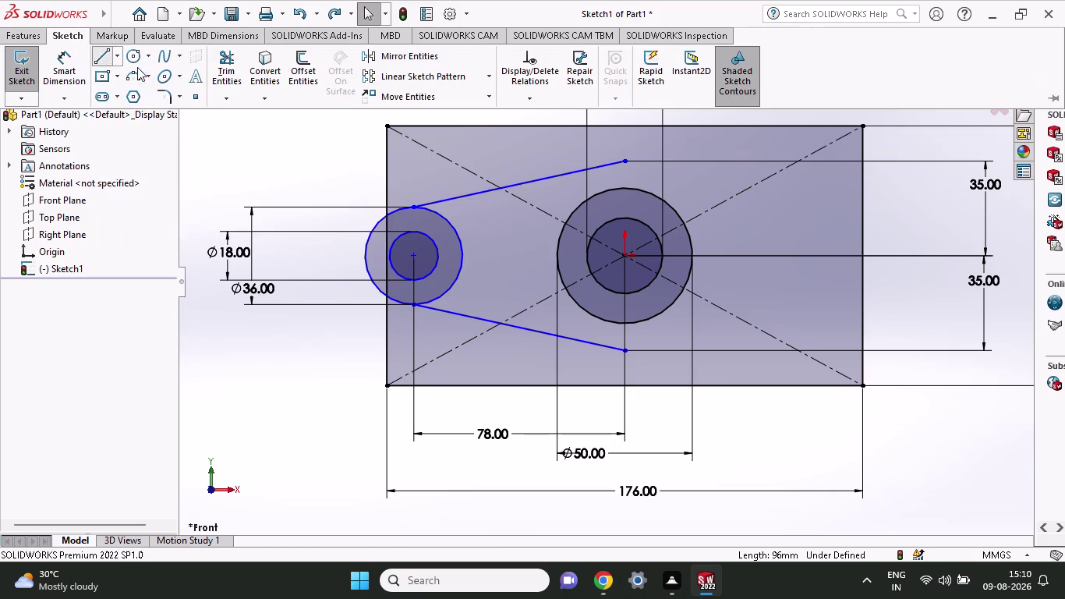
click(859, 124)
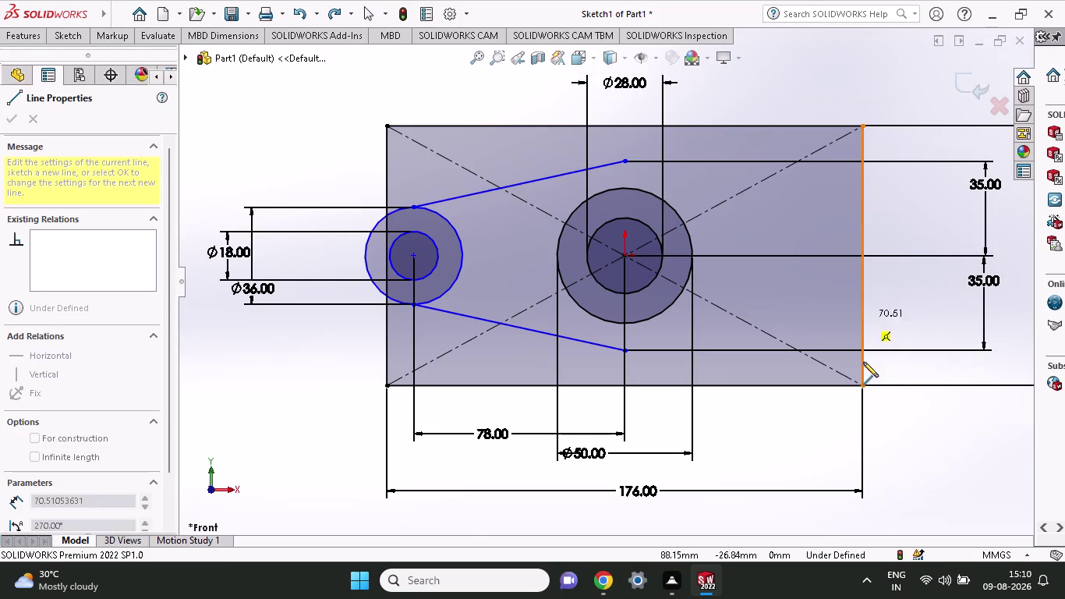
click(863, 382)
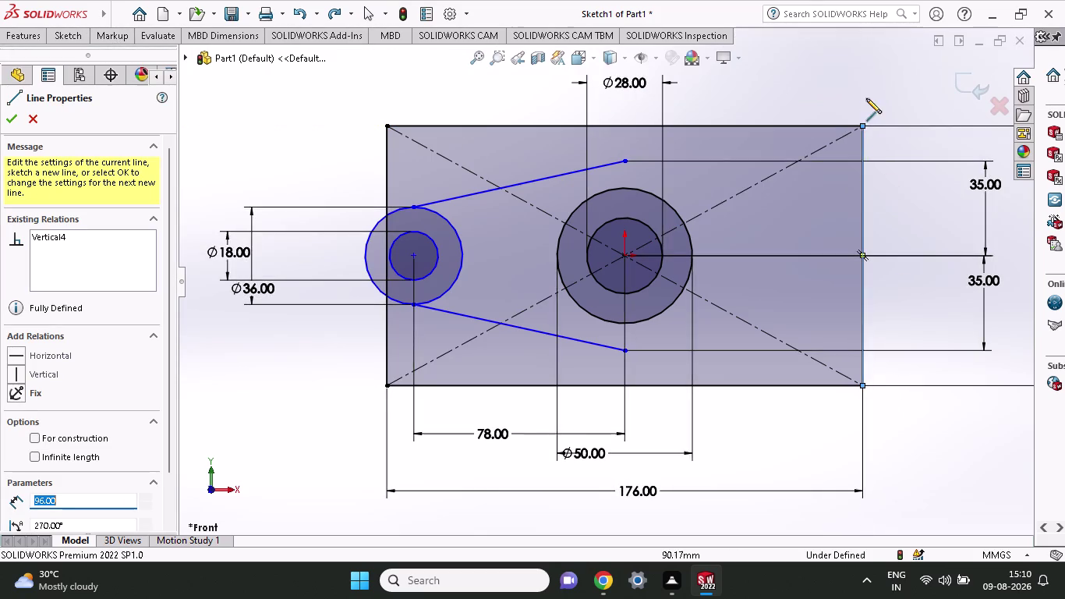
right_click(866, 94)
click(878, 103)
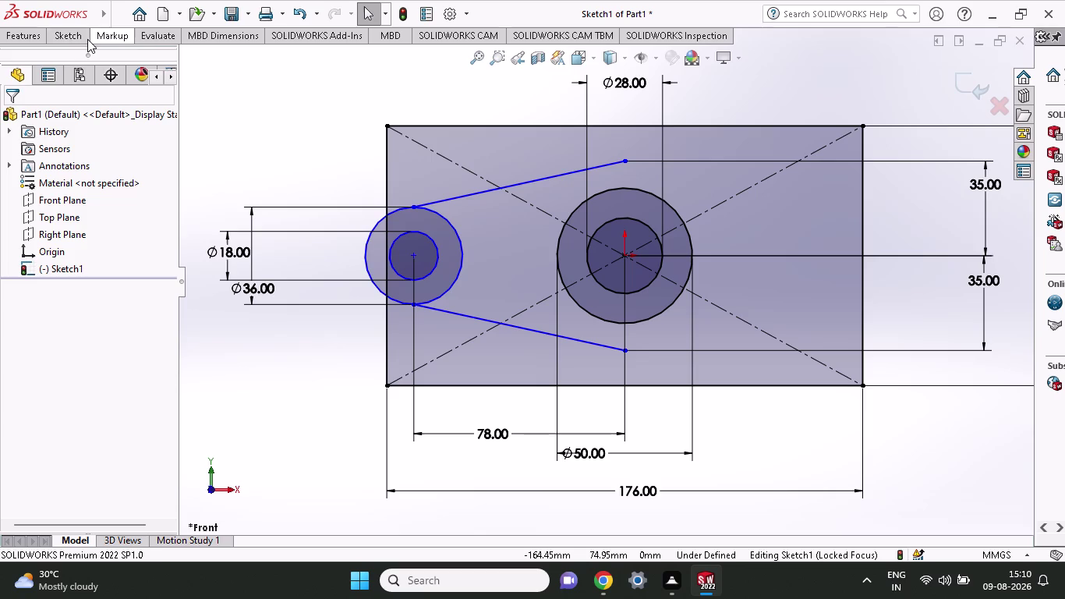
click(70, 35)
click(158, 93)
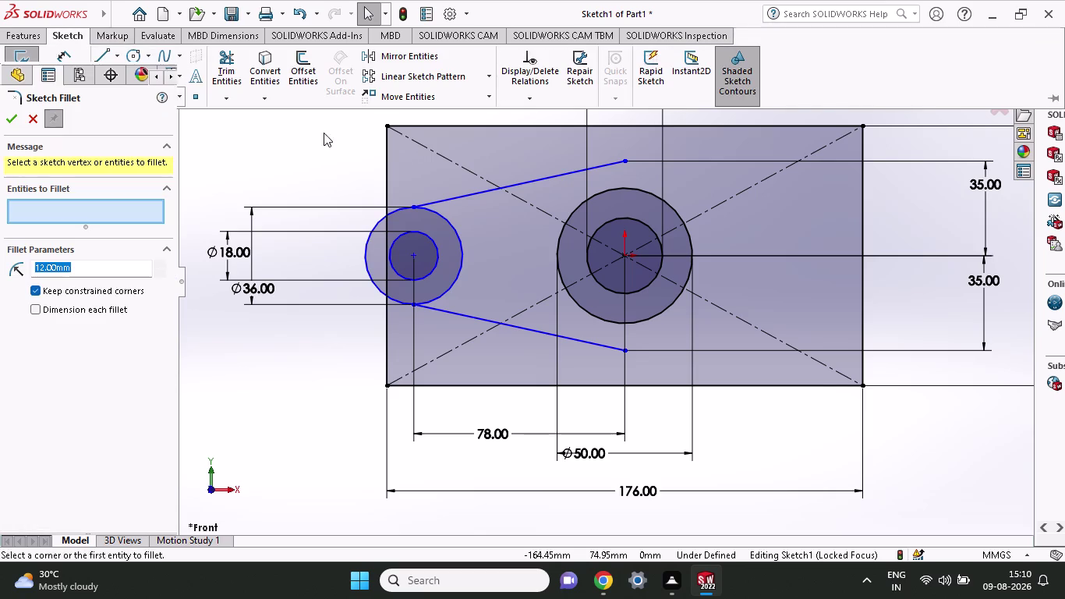
Pick the right edge in Sketch Fillet, zoom to check it, then cancel without rounding.
click(845, 158)
click(862, 144)
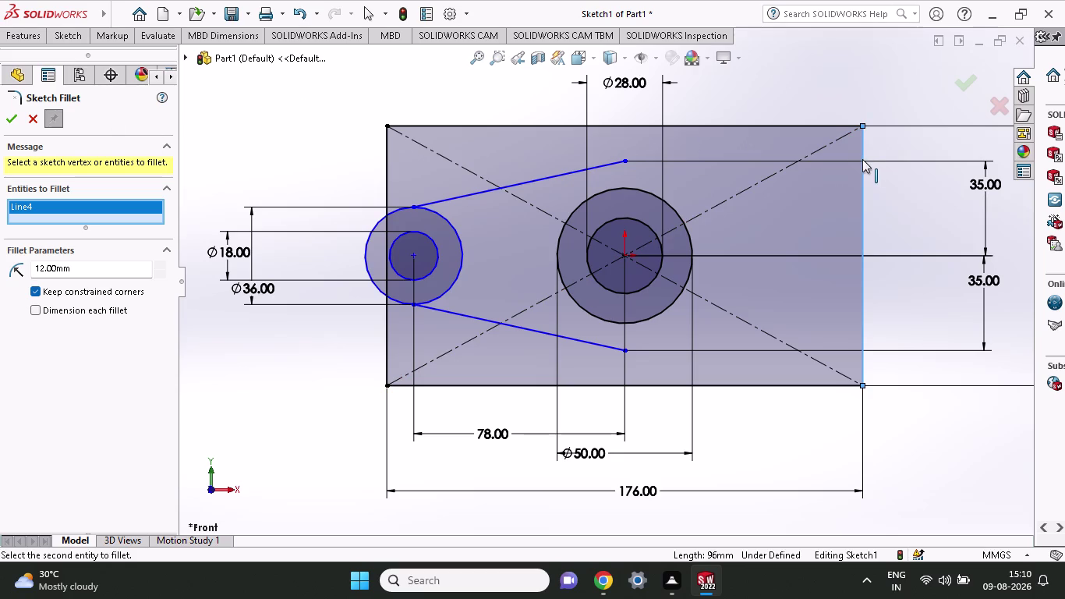
scroll(down, 3)
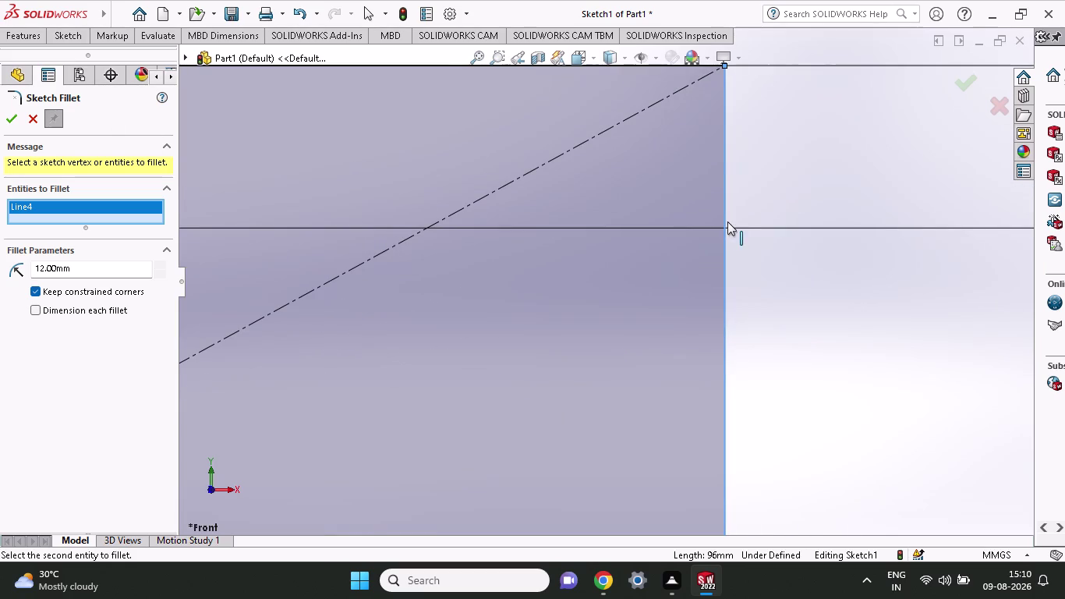
scroll(up, 3)
scroll(up, 3)
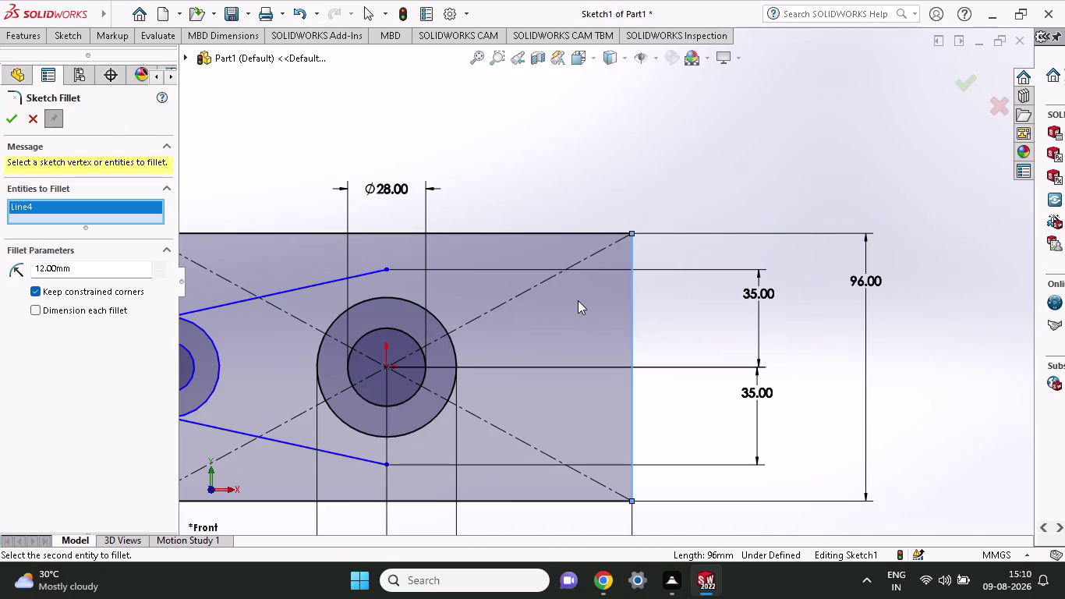
click(598, 266)
key(Escape)
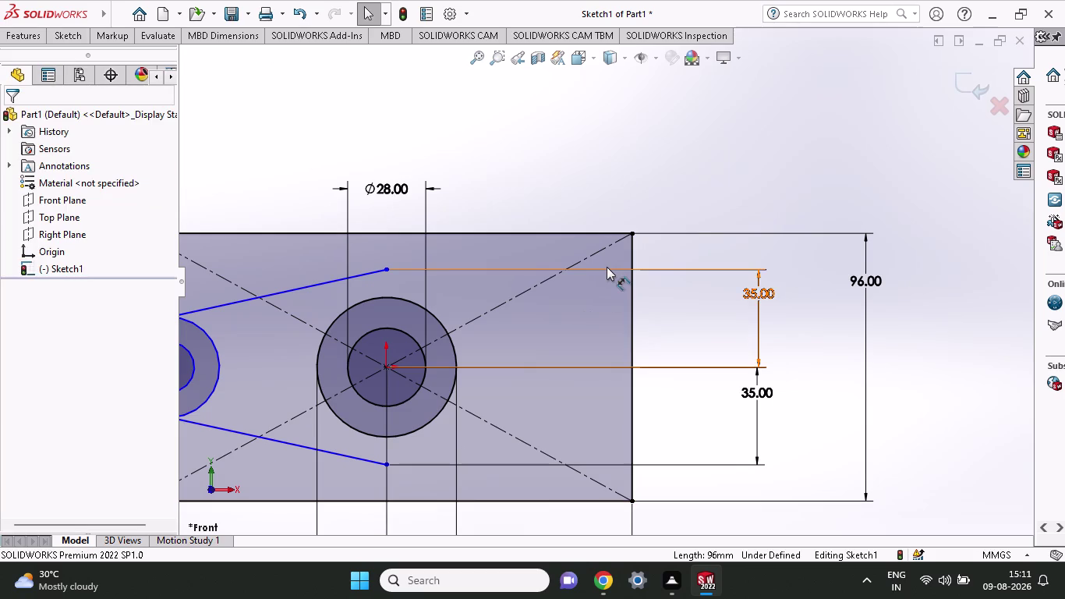
Select the upper 35 mm dimension, then clear the selection.
click(606, 266)
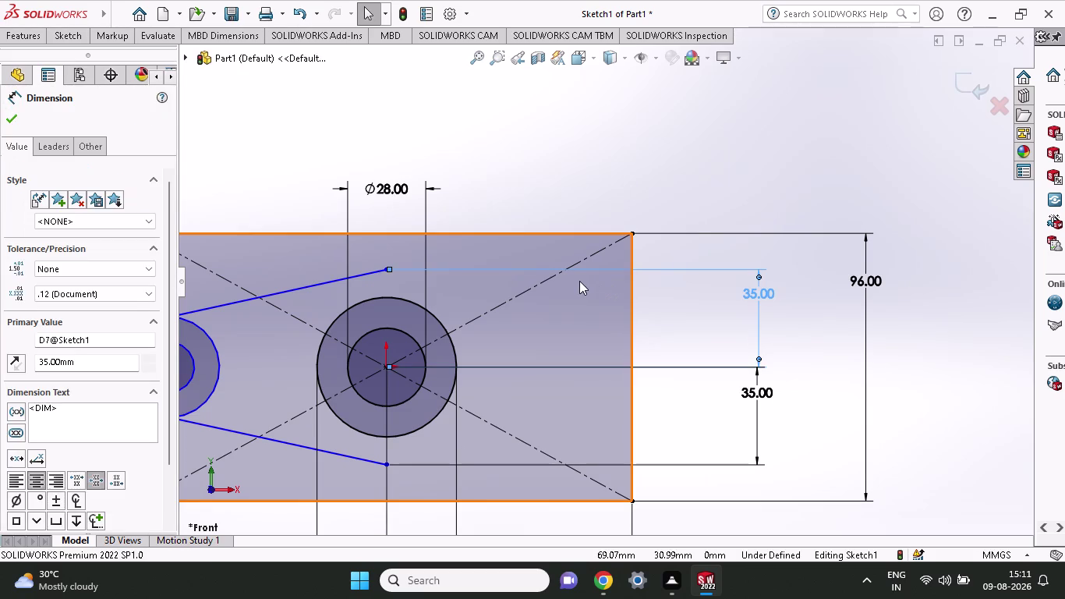
key(Escape)
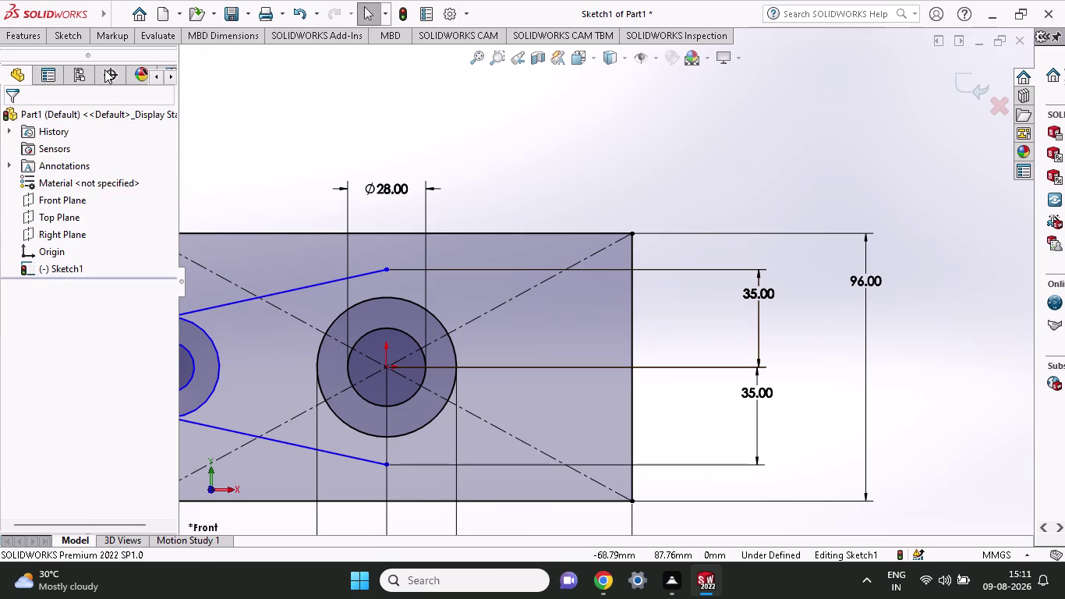
click(86, 39)
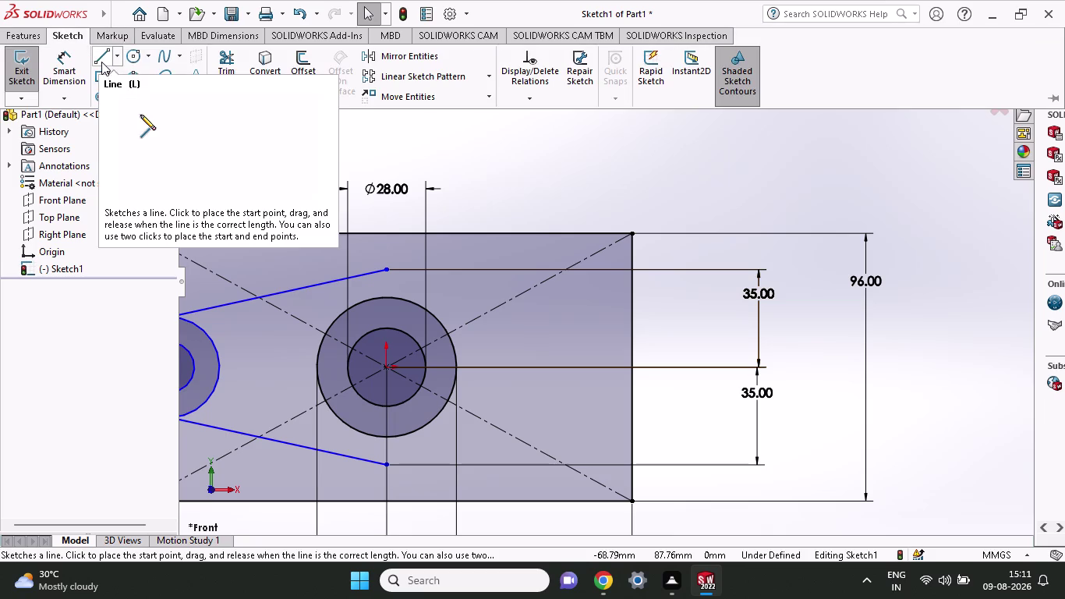
click(101, 62)
click(386, 273)
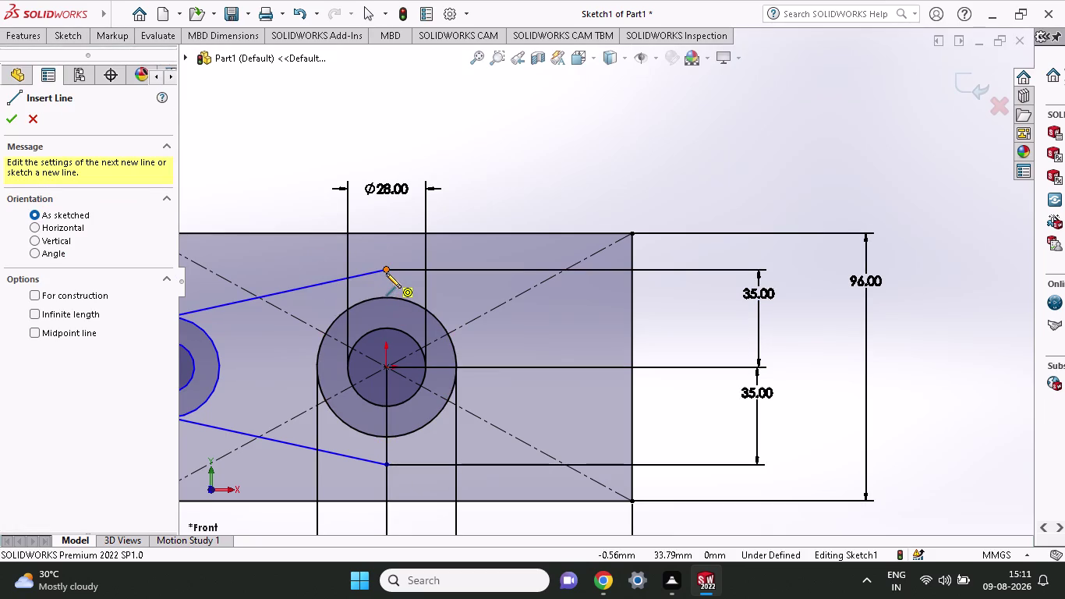
click(631, 268)
scroll(down, 3)
scroll(up, 3)
key(Escape)
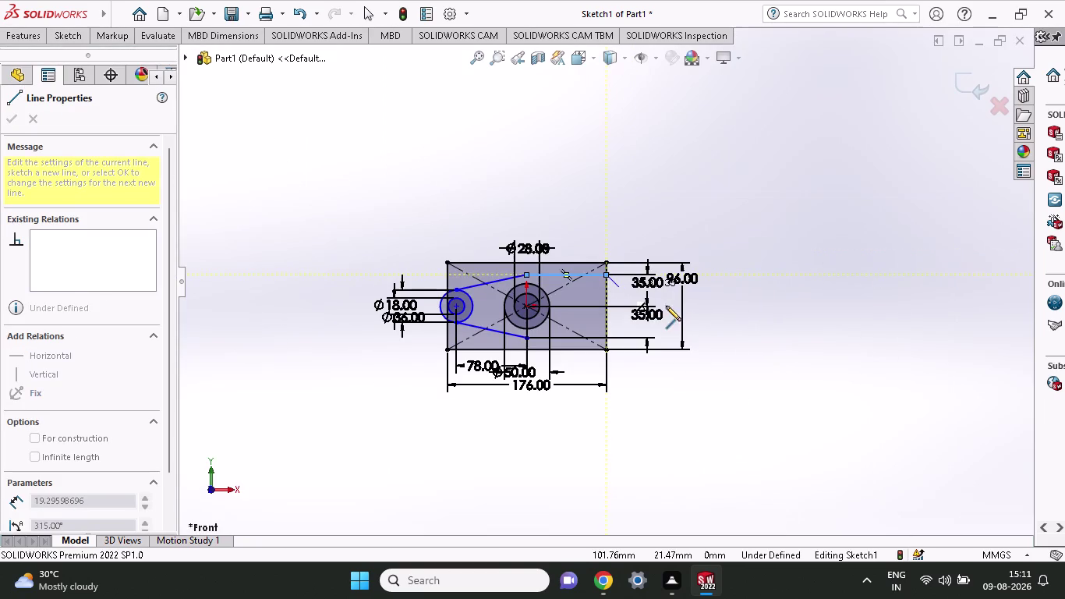
scroll(down, 3)
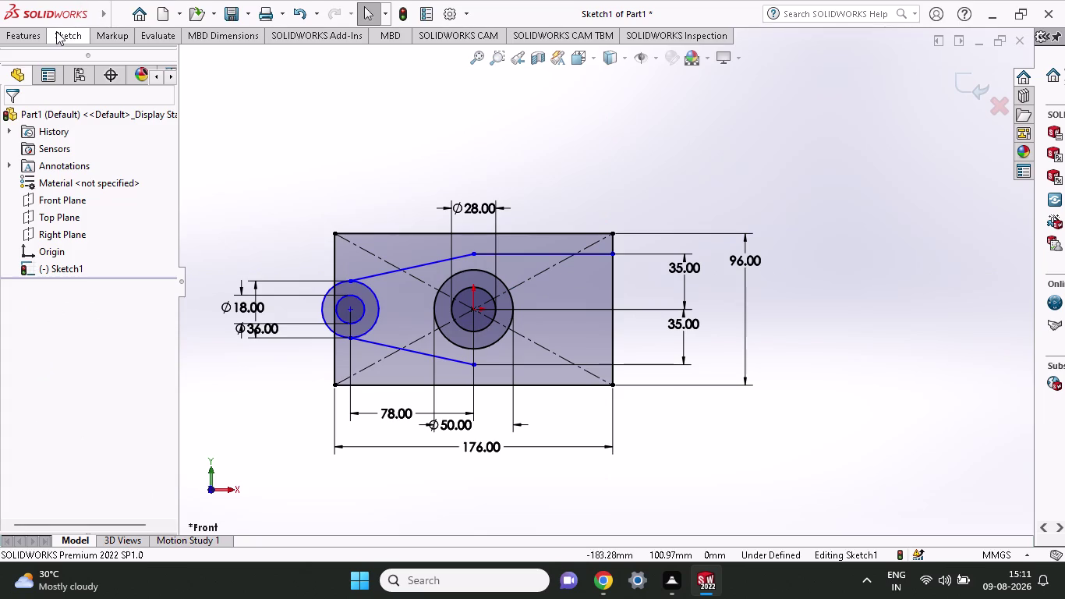
click(56, 31)
click(94, 61)
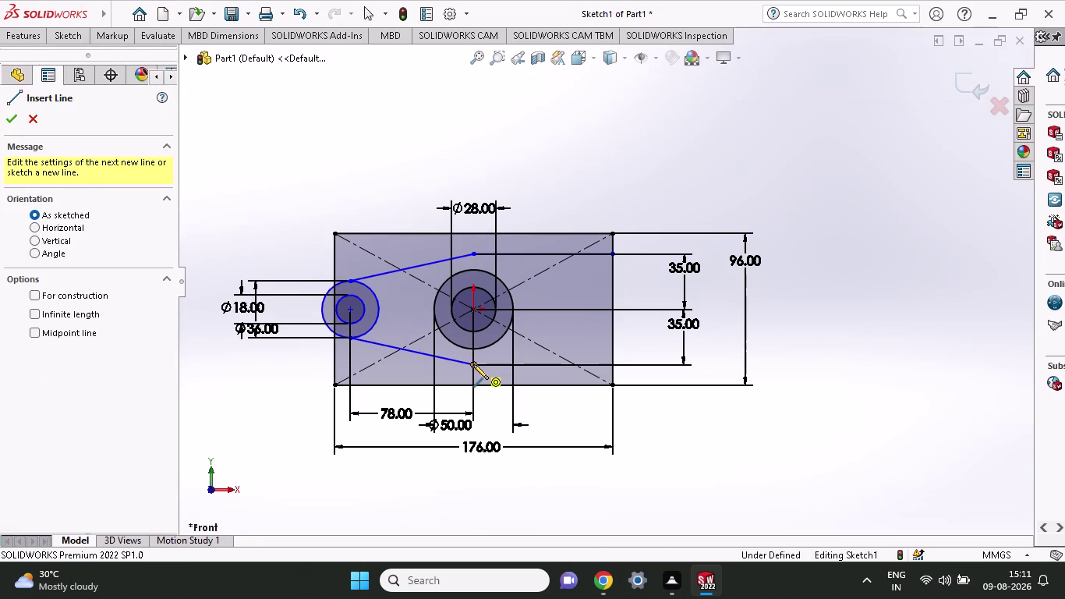
click(474, 364)
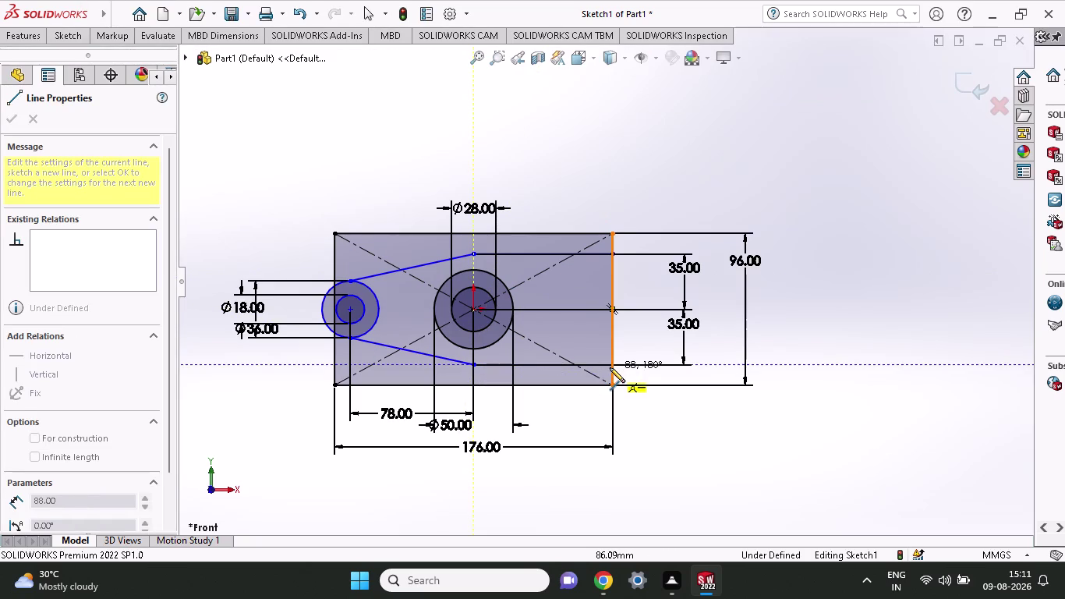
click(610, 366)
key(Escape)
scroll(down, 3)
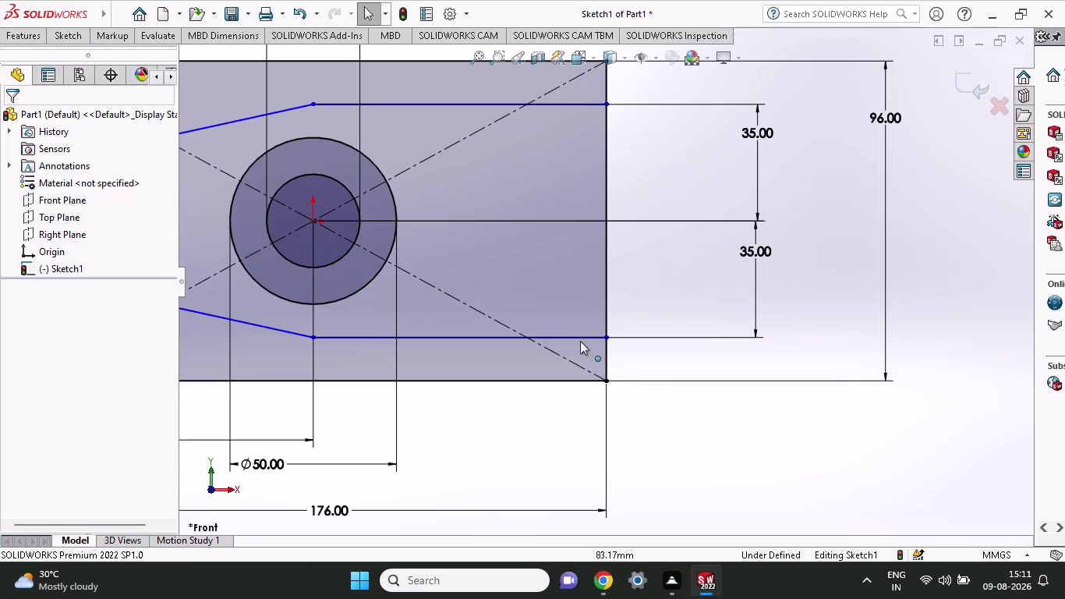
scroll(down, 3)
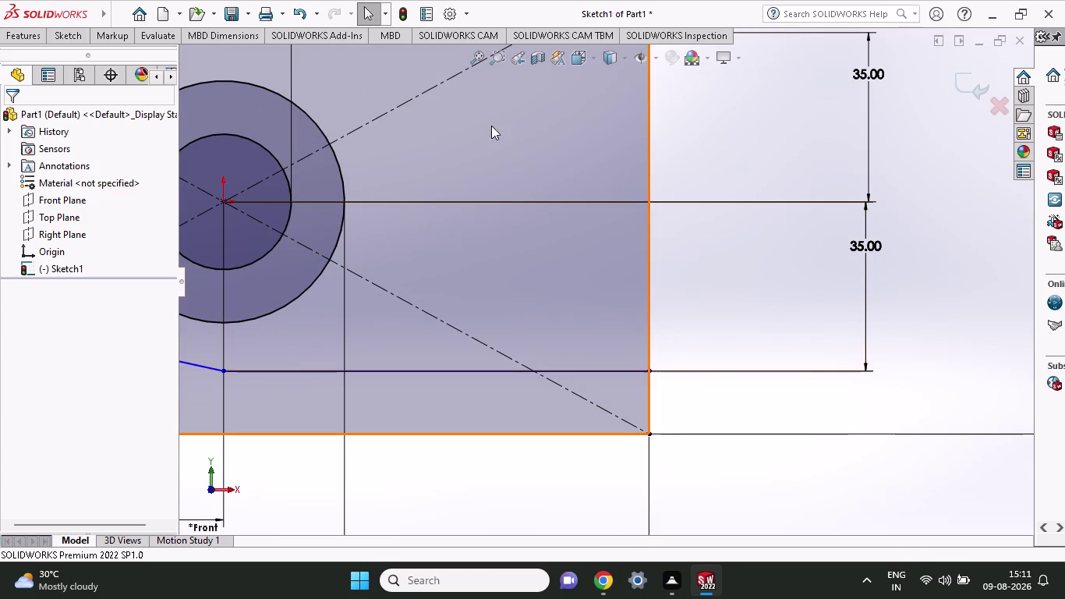
click(51, 36)
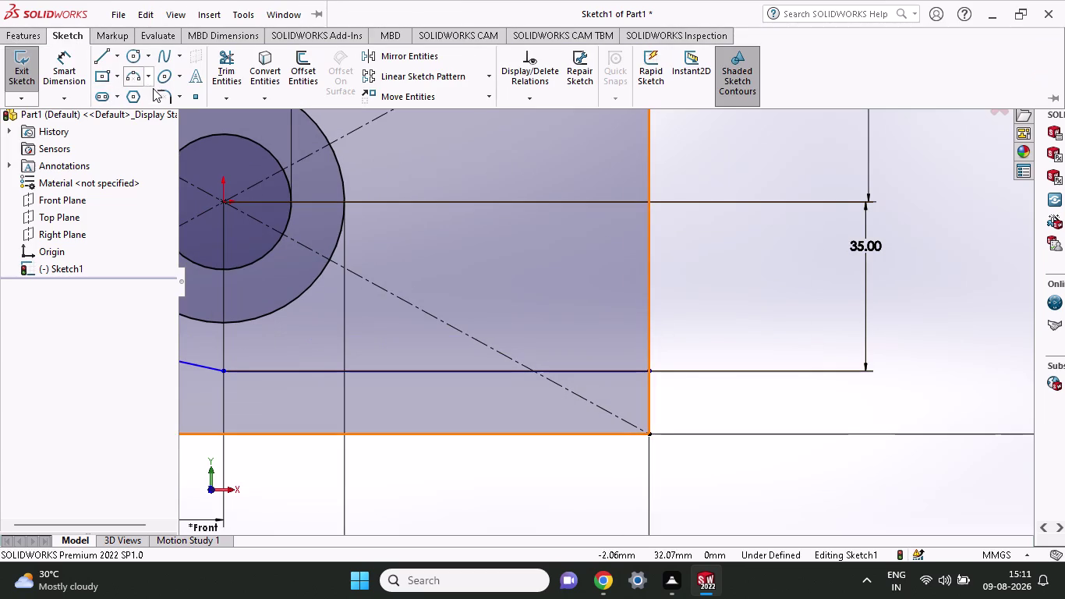
click(155, 91)
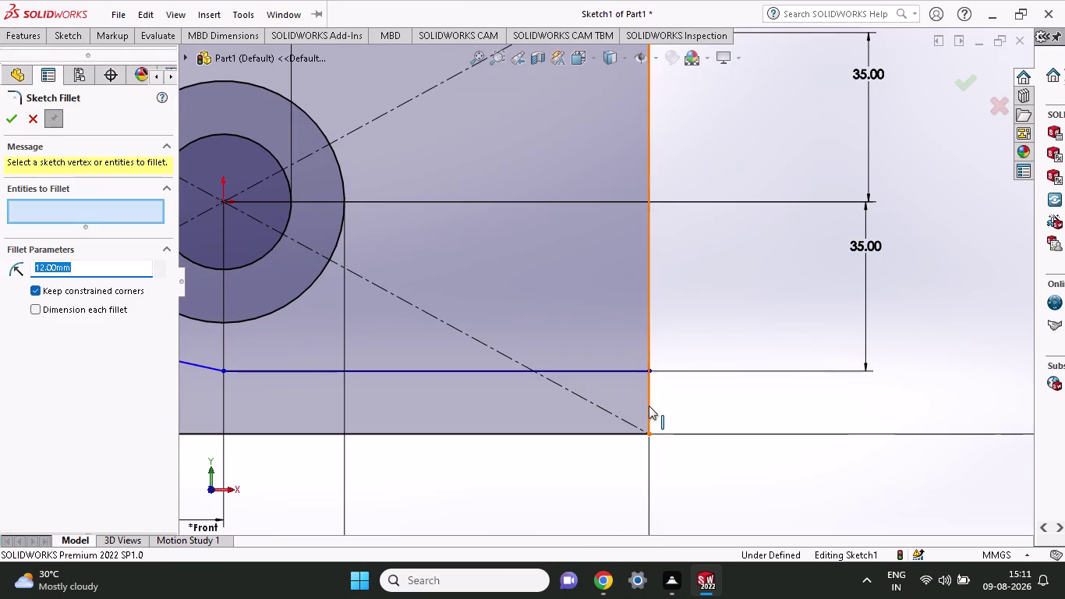
Pick the two lines meeting at the lower-right corner for a 12 mm fillet.
click(649, 406)
click(616, 371)
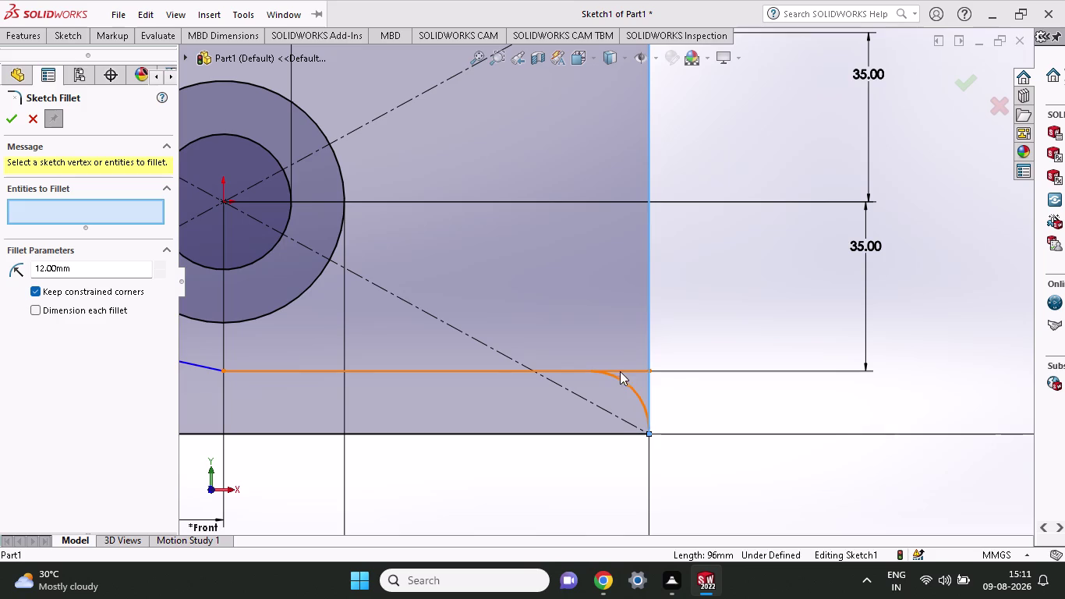
click(571, 290)
scroll(up, 3)
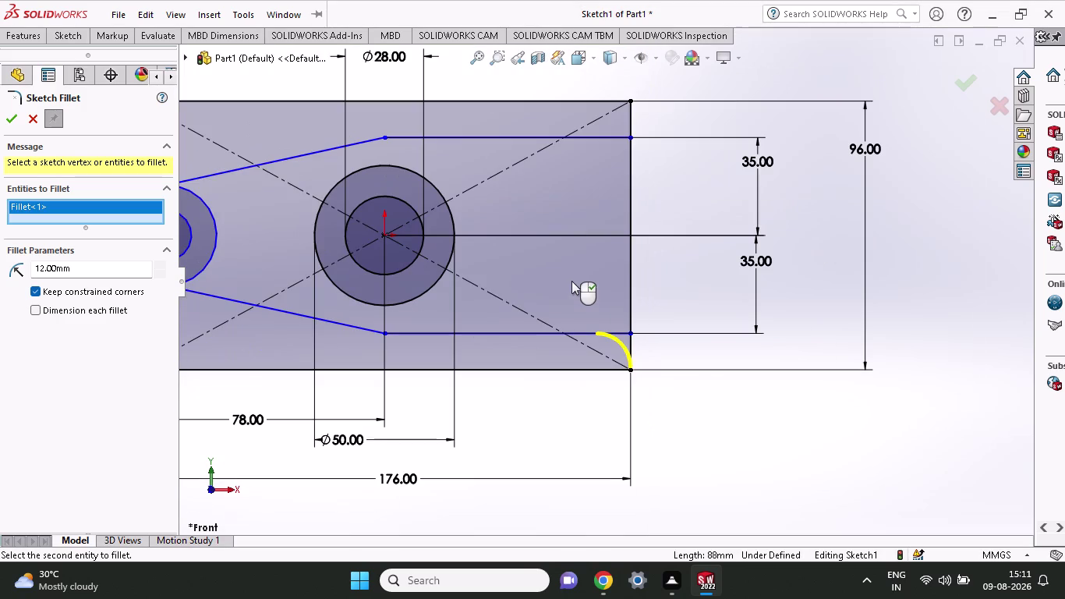
Try selecting the upper line and right edge for a second fillet, then back out of the conflict.
click(605, 135)
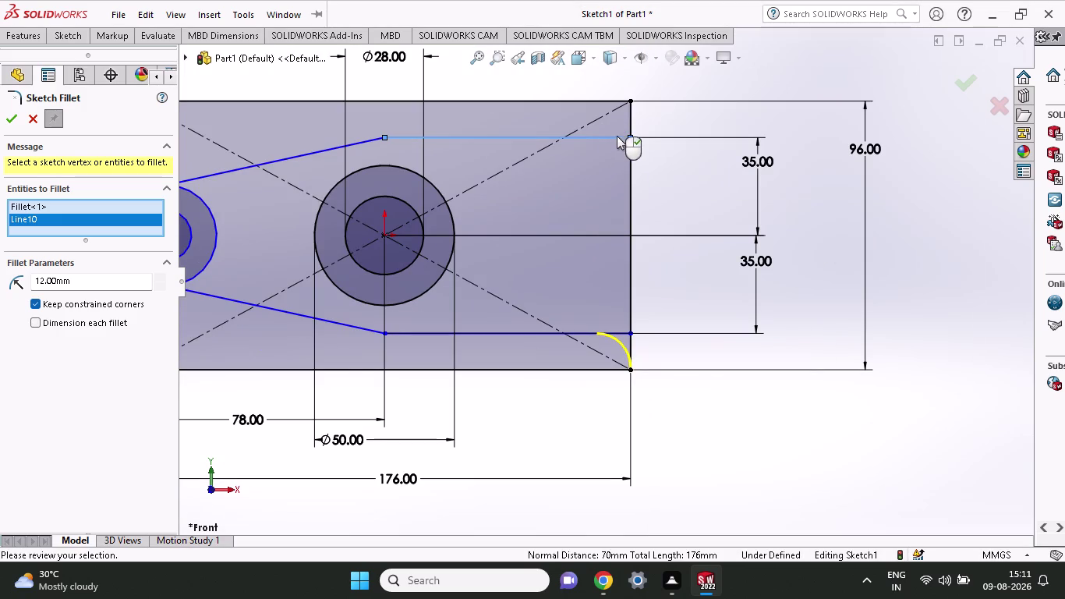
click(627, 117)
click(627, 118)
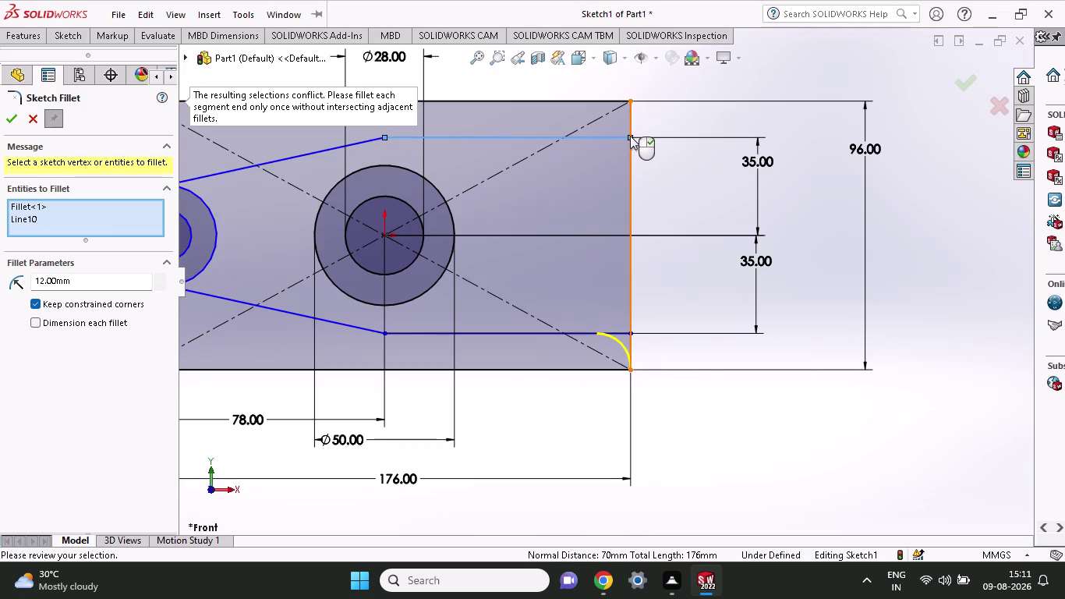
click(630, 134)
scroll(down, 3)
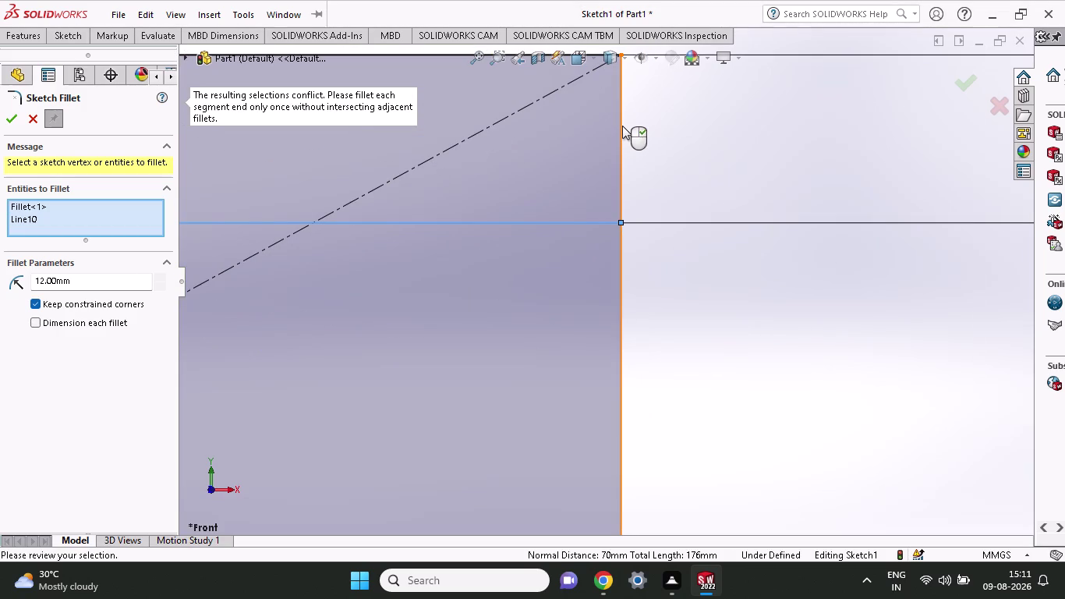
double_click(618, 130)
click(619, 130)
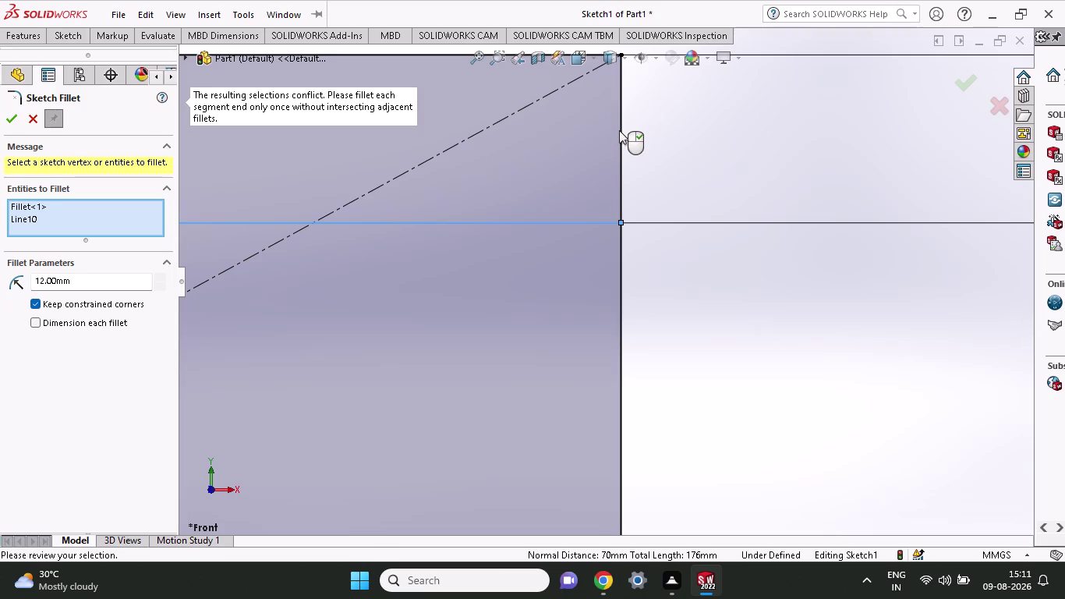
click(621, 135)
key(Escape)
Accept the 12 mm lower-right corner fillet.
scroll(up, 3)
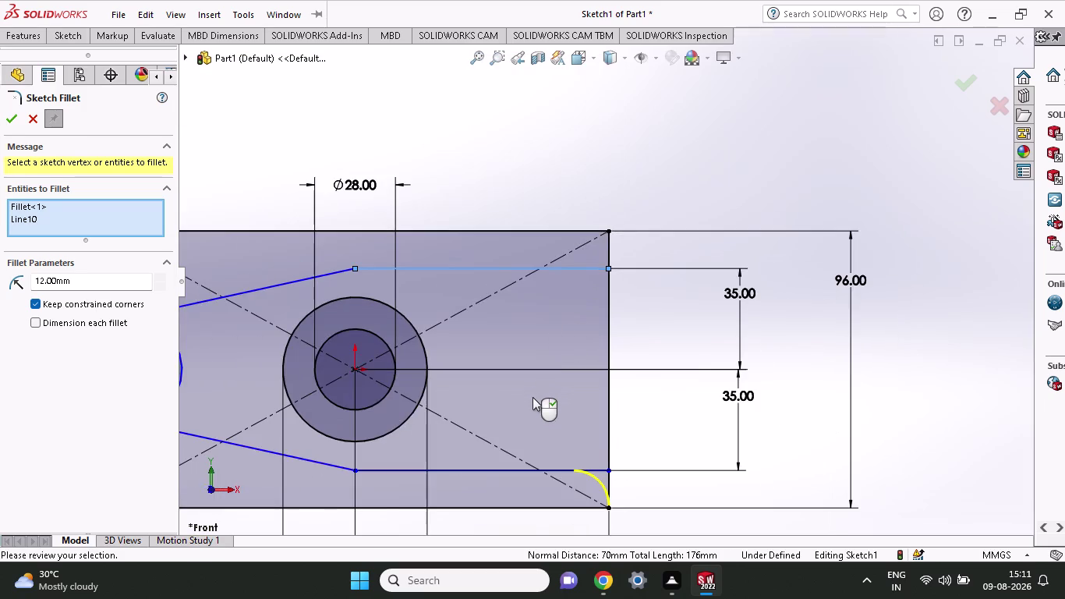
scroll(up, 3)
scroll(down, 3)
click(14, 122)
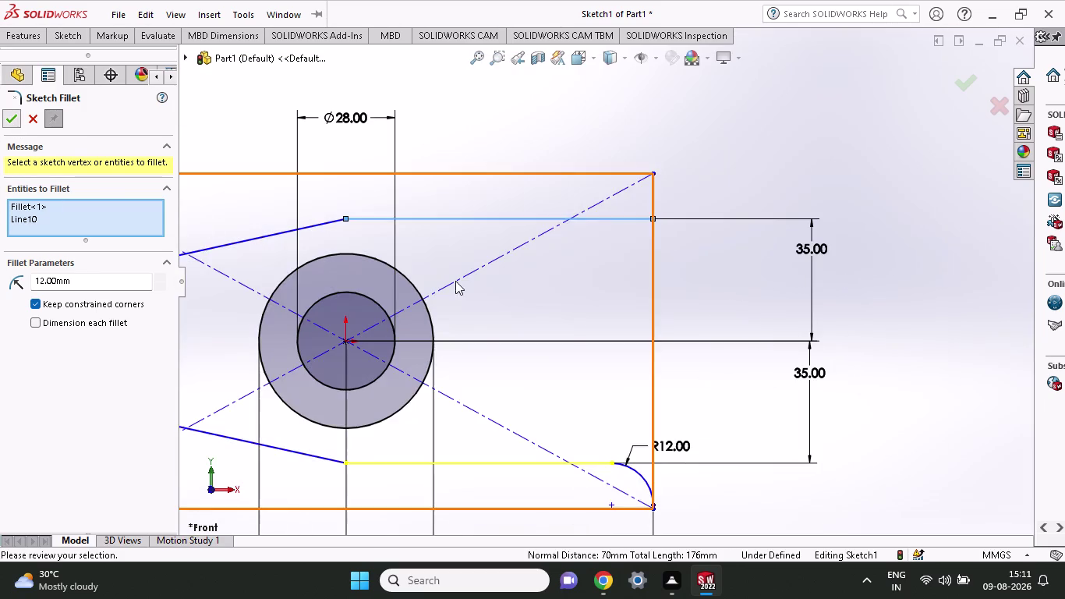
scroll(up, 3)
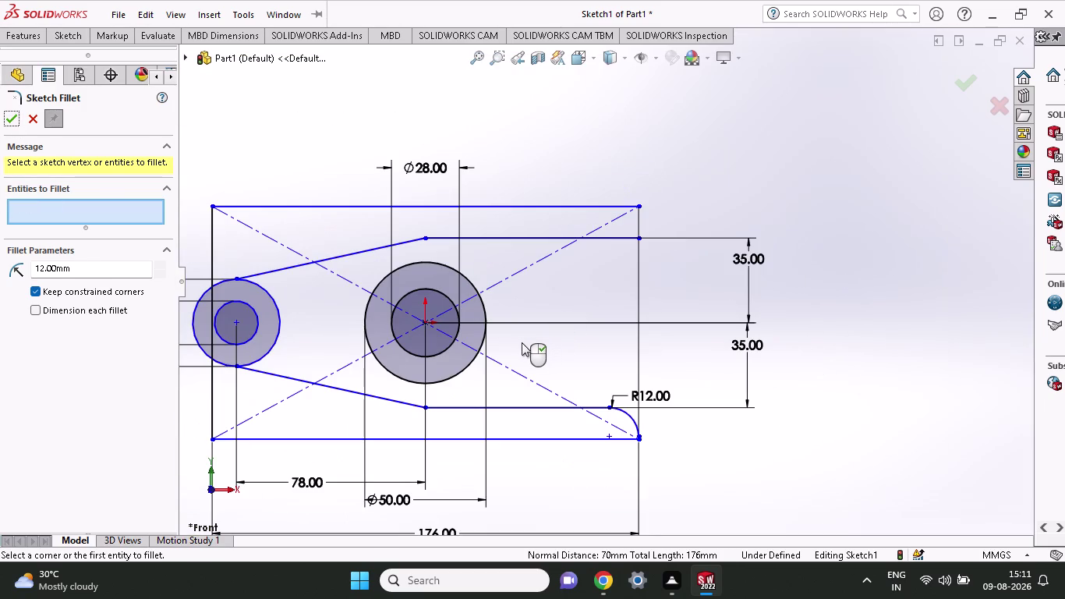
triple_click(536, 320)
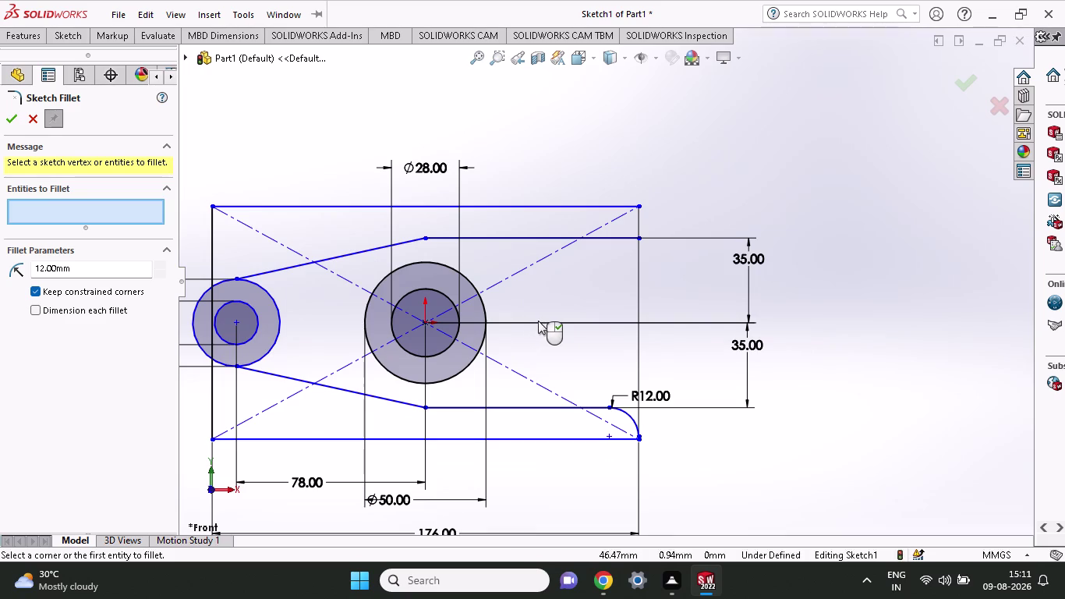
click(538, 320)
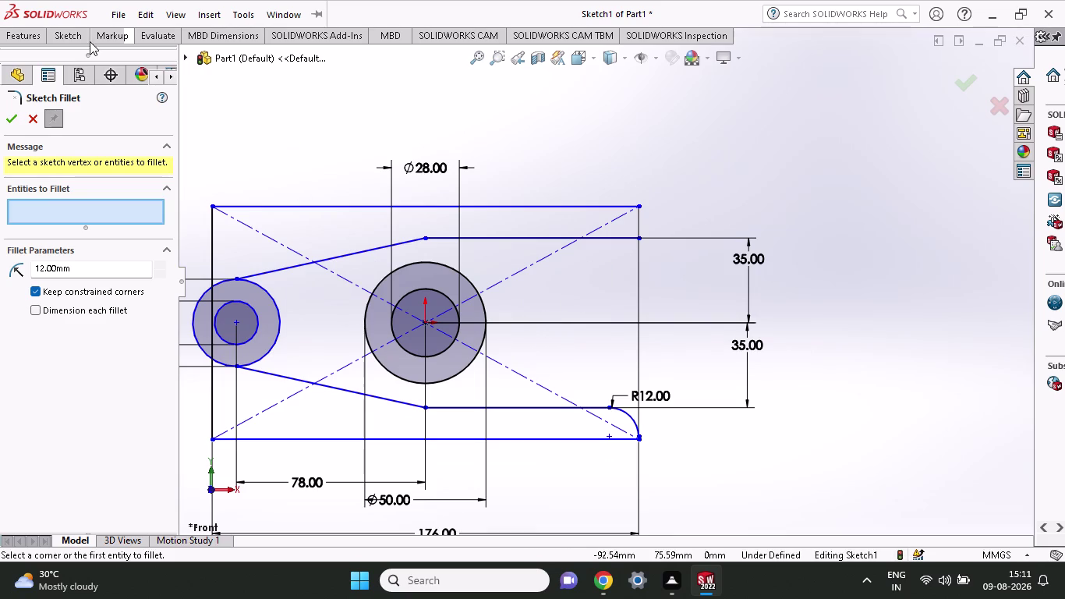
click(87, 37)
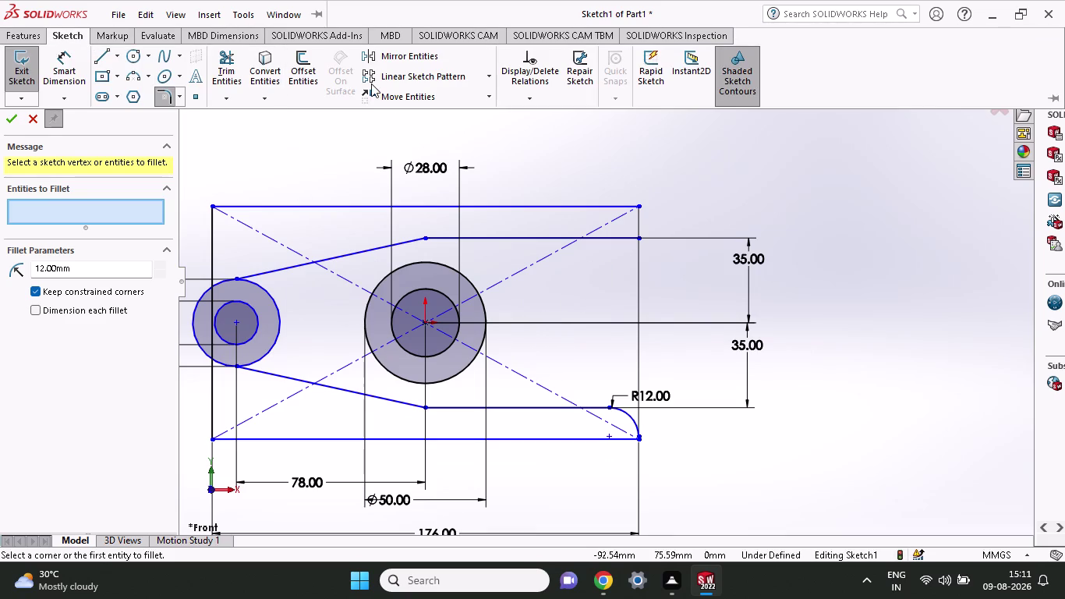
Start Mirror Entities with the corner fillet arc selected, then cancel it.
click(402, 61)
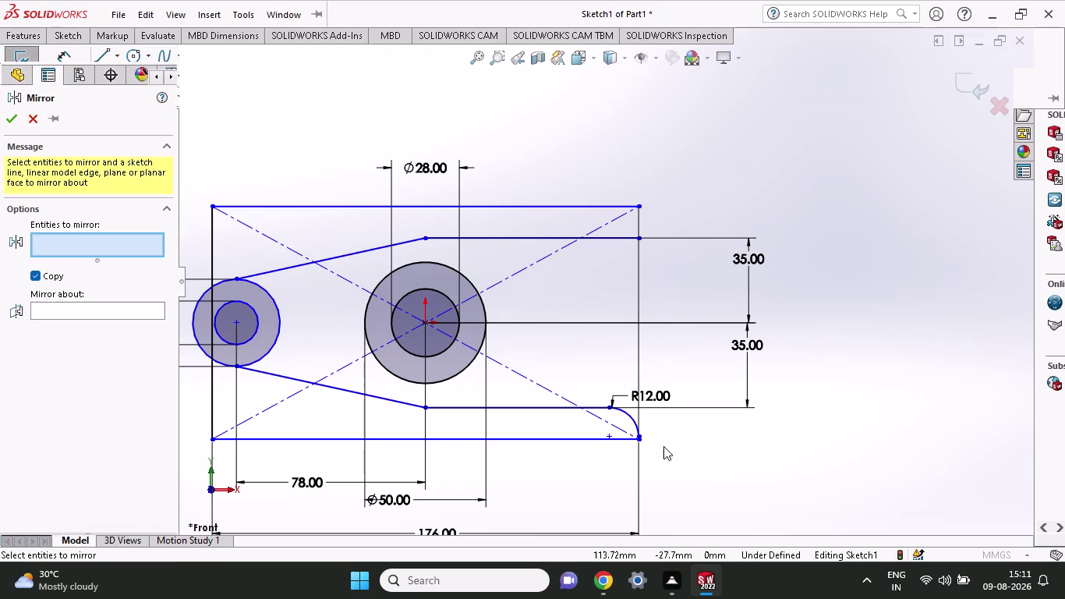
click(630, 418)
click(91, 303)
click(98, 314)
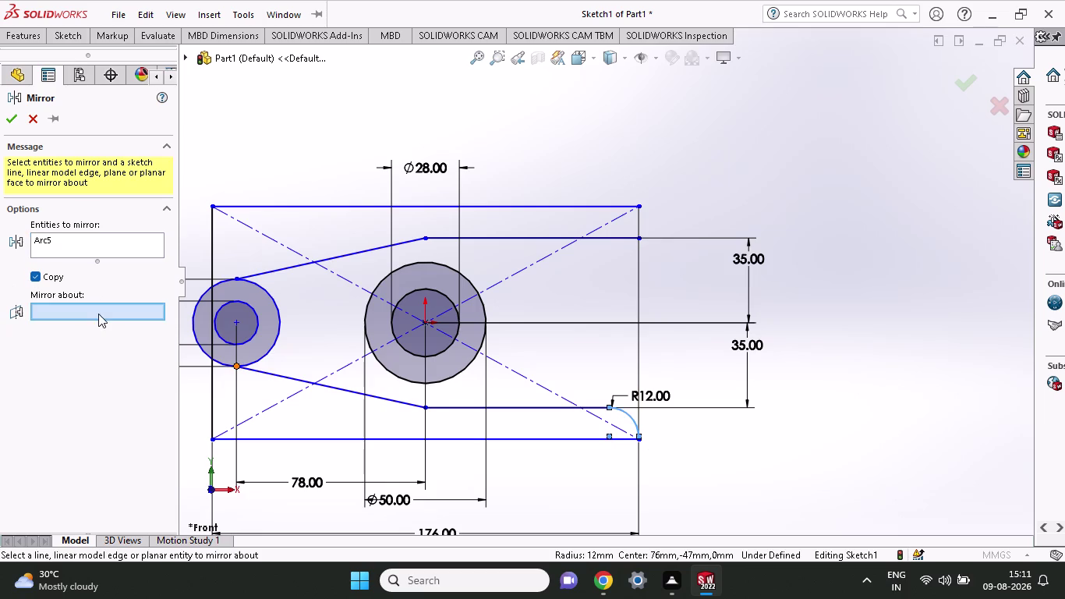
click(528, 322)
click(528, 323)
click(574, 322)
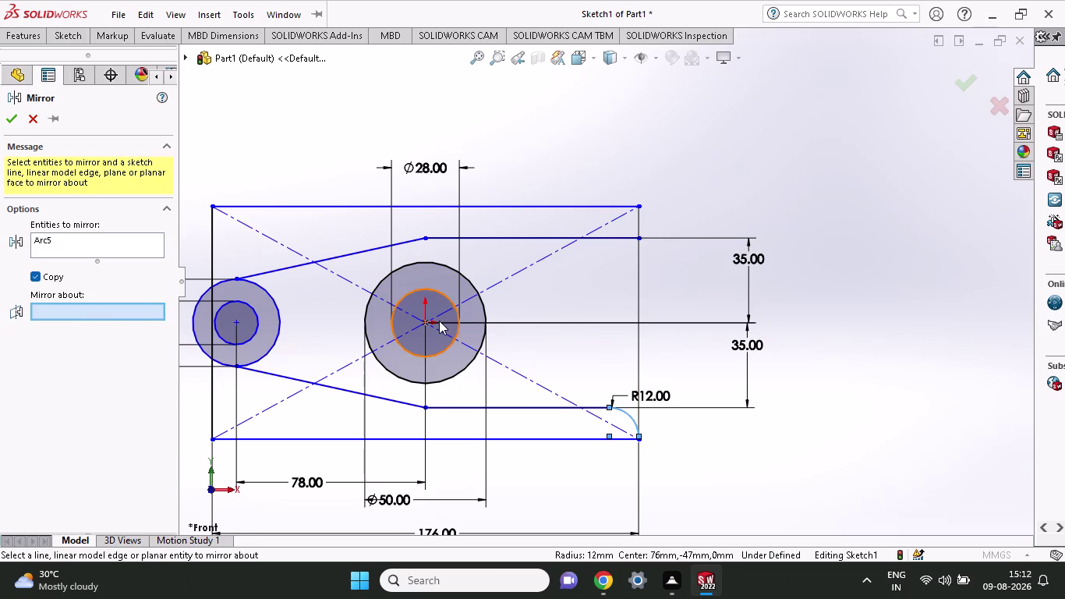
click(439, 320)
click(457, 322)
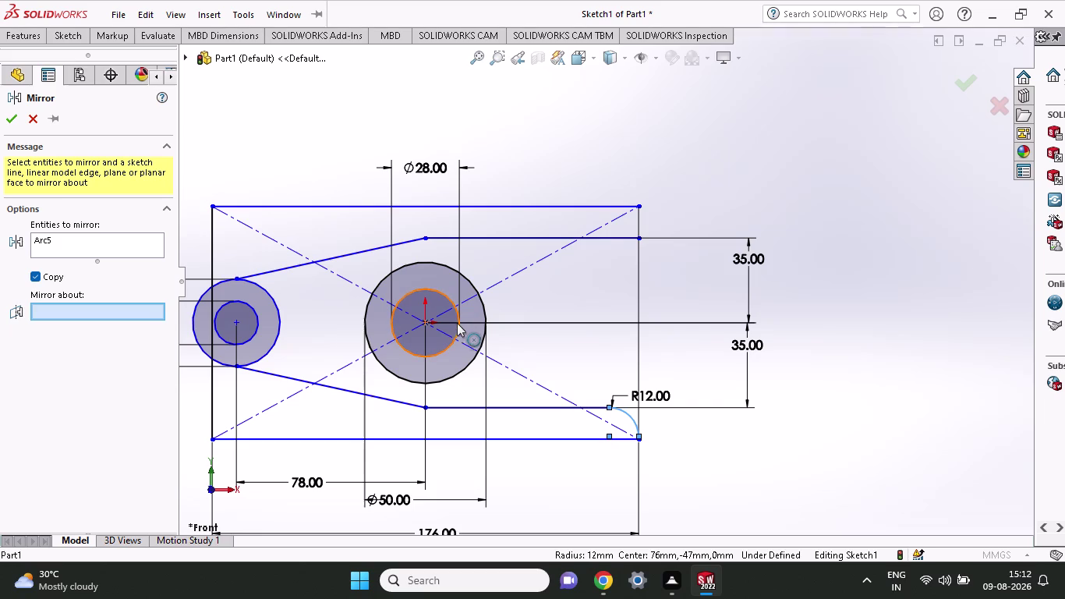
key(Escape)
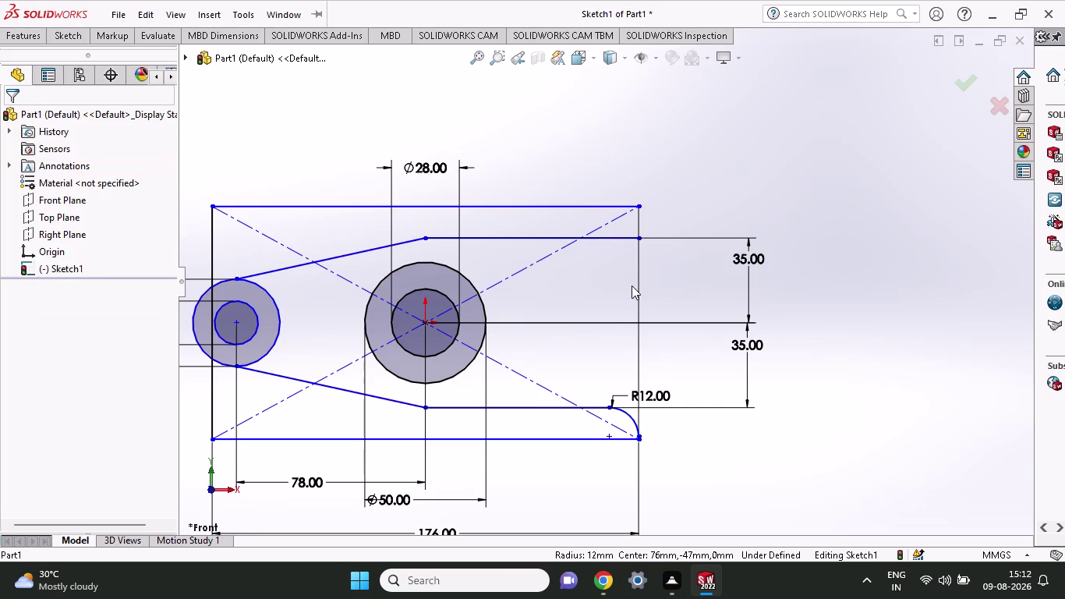
Draw a short horizontal line from the large circle's right edge along the centre line.
click(68, 38)
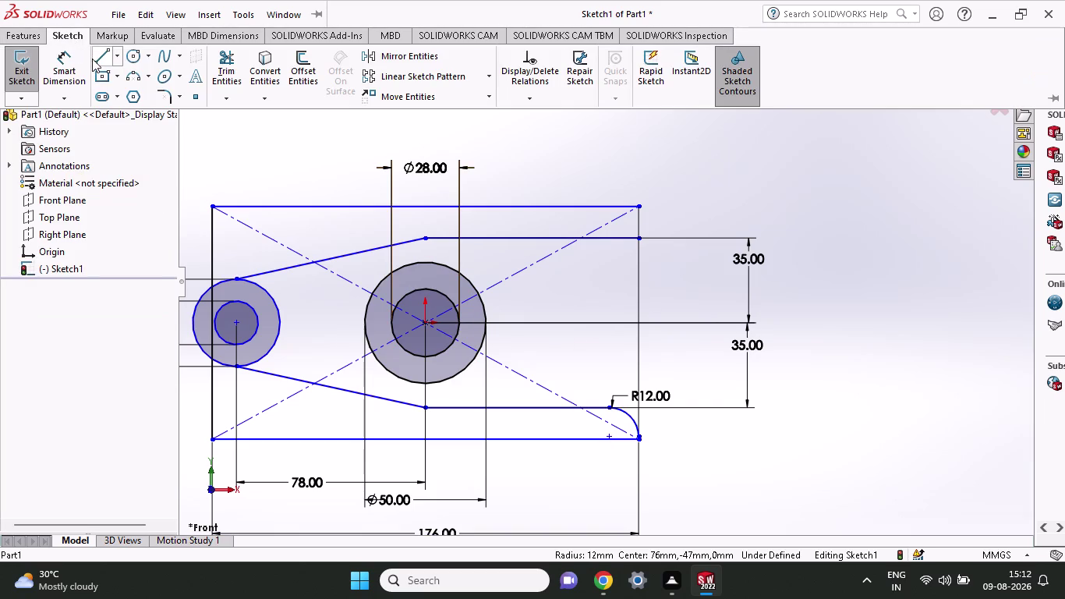
click(92, 59)
click(483, 320)
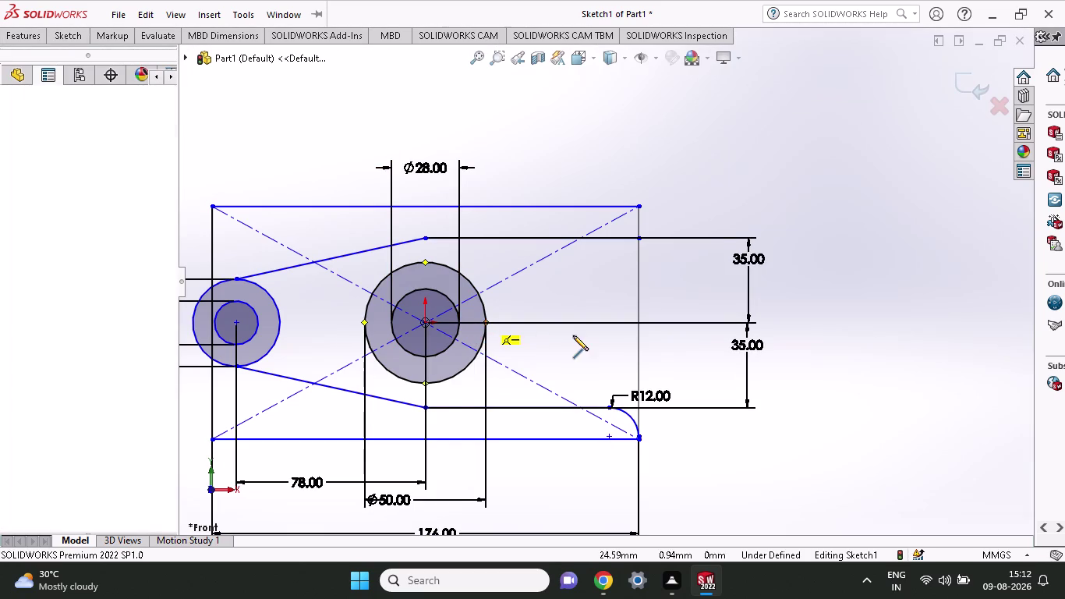
click(577, 324)
key(Escape)
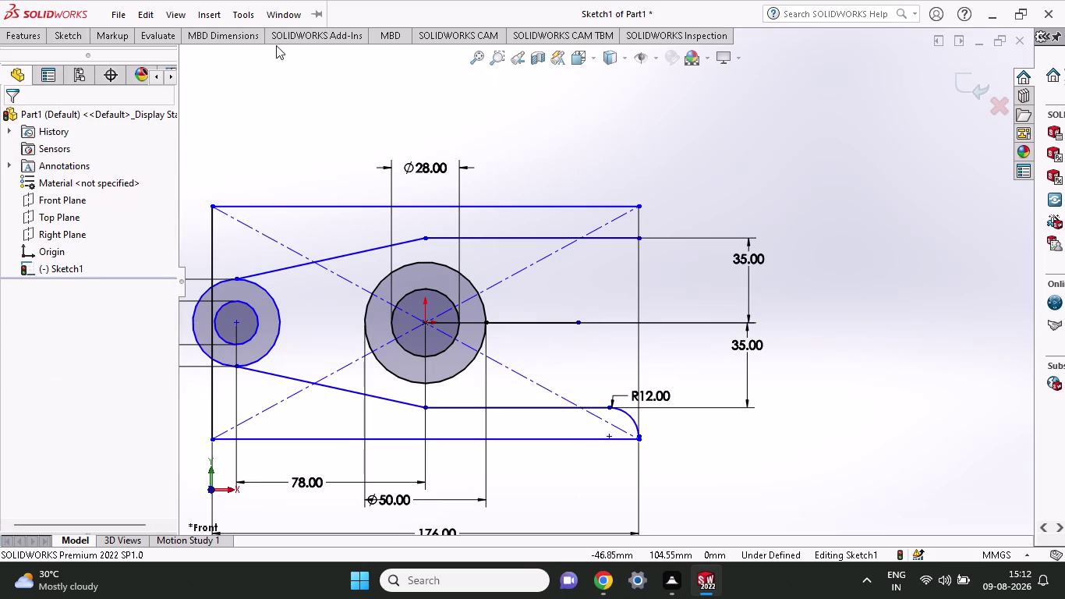
click(75, 33)
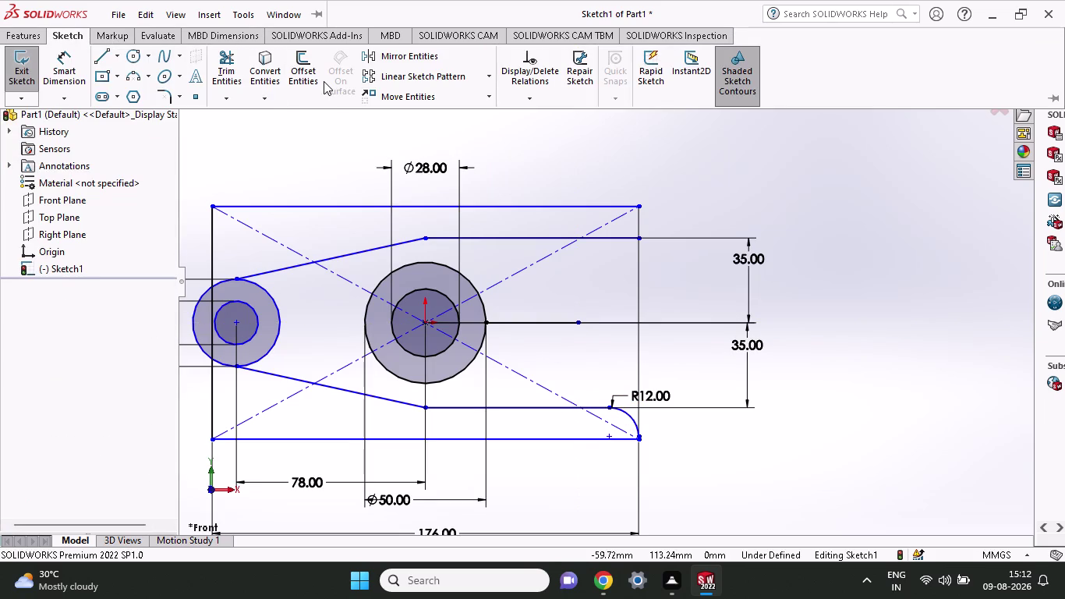
Mirror the 12 mm corner arc (Arc5) about the new centre line (Line12).
click(436, 57)
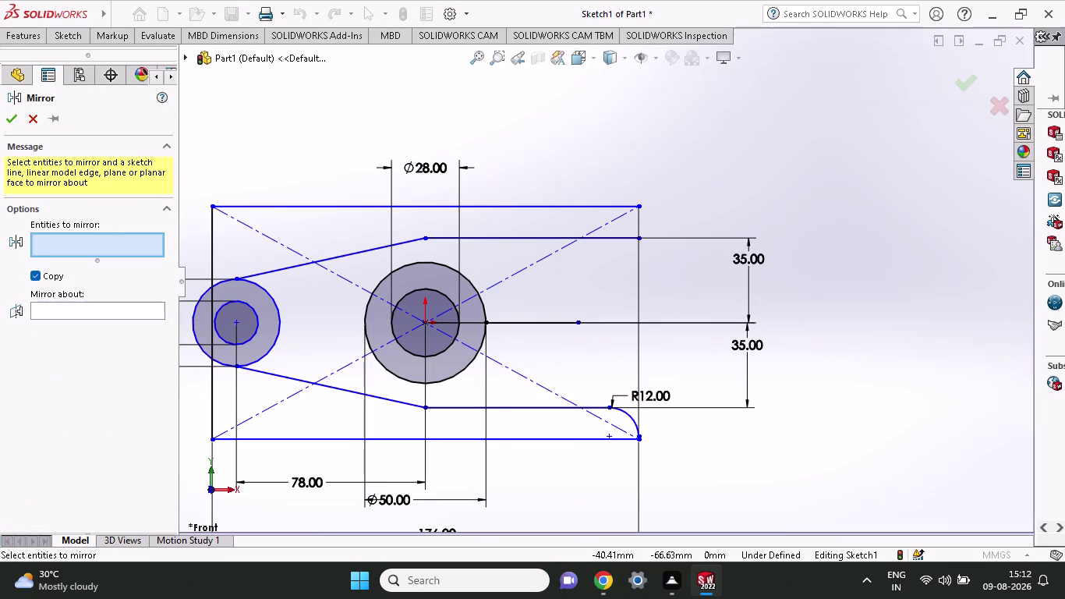
click(628, 414)
click(514, 326)
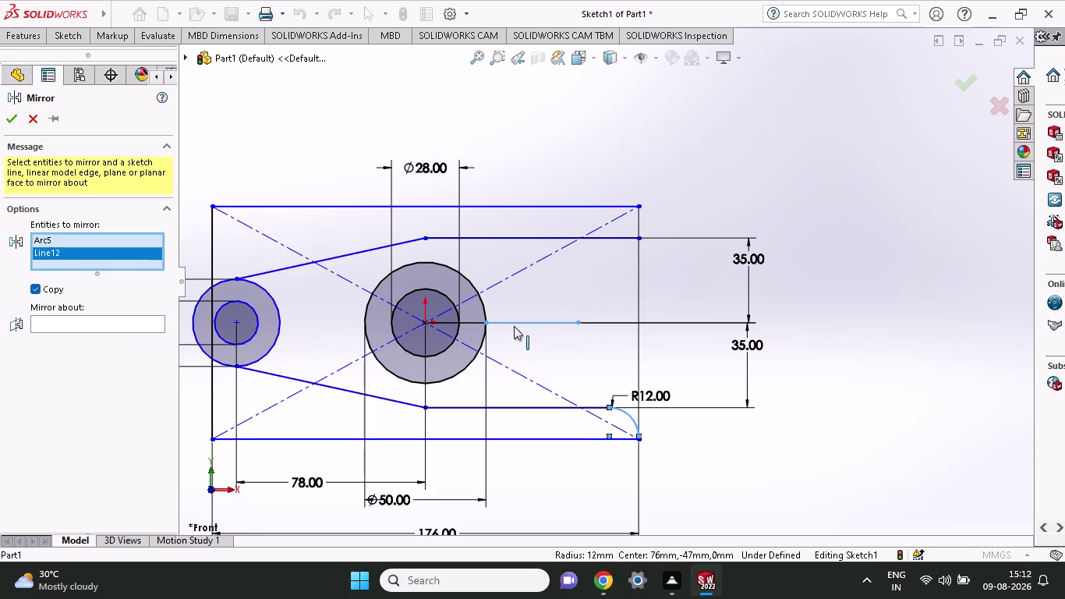
click(146, 327)
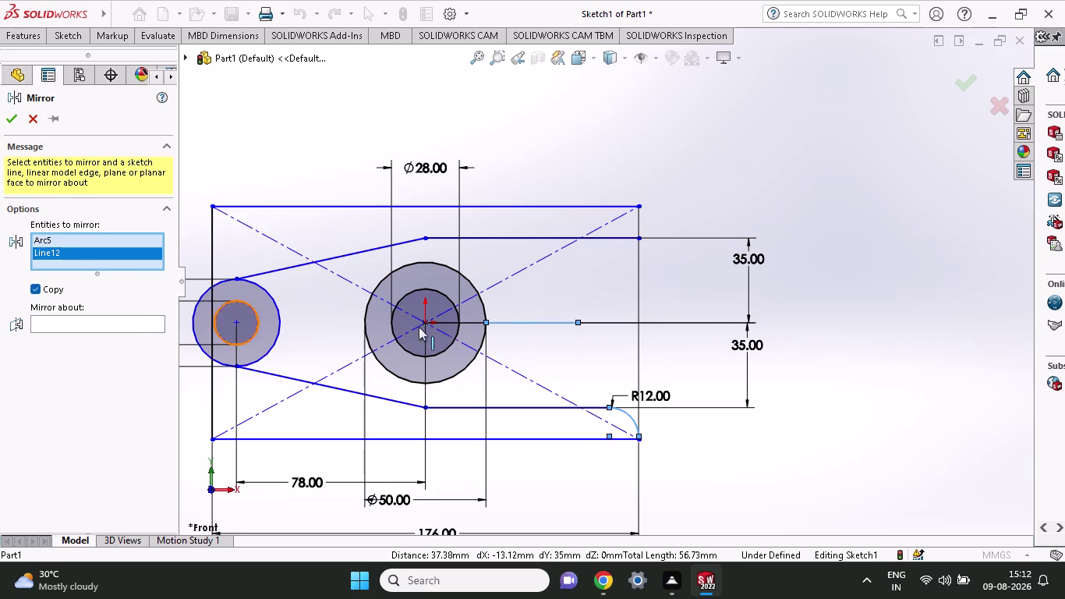
click(534, 325)
click(74, 311)
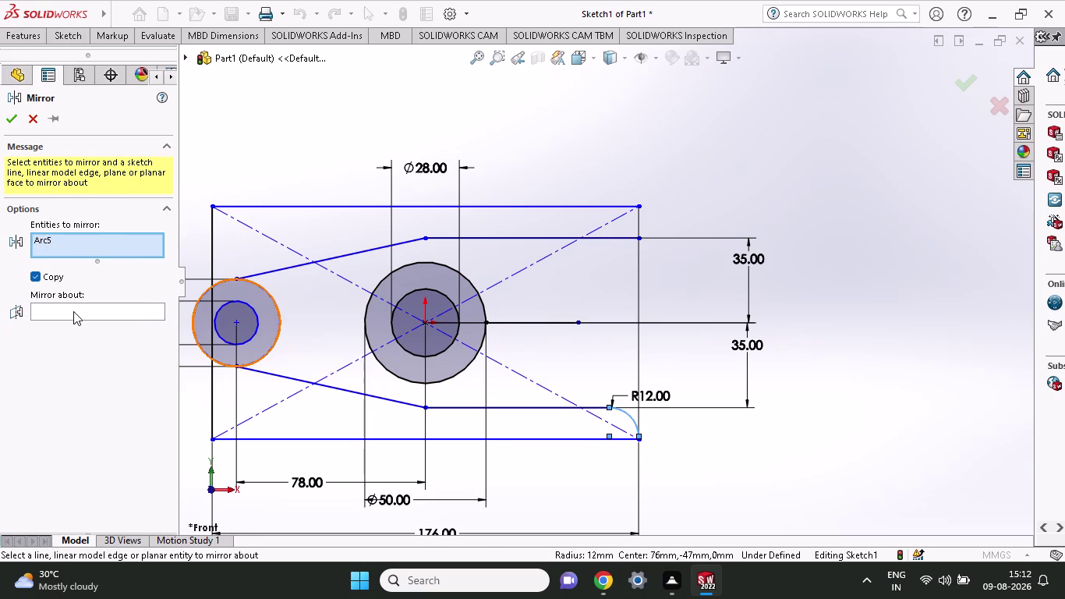
click(544, 325)
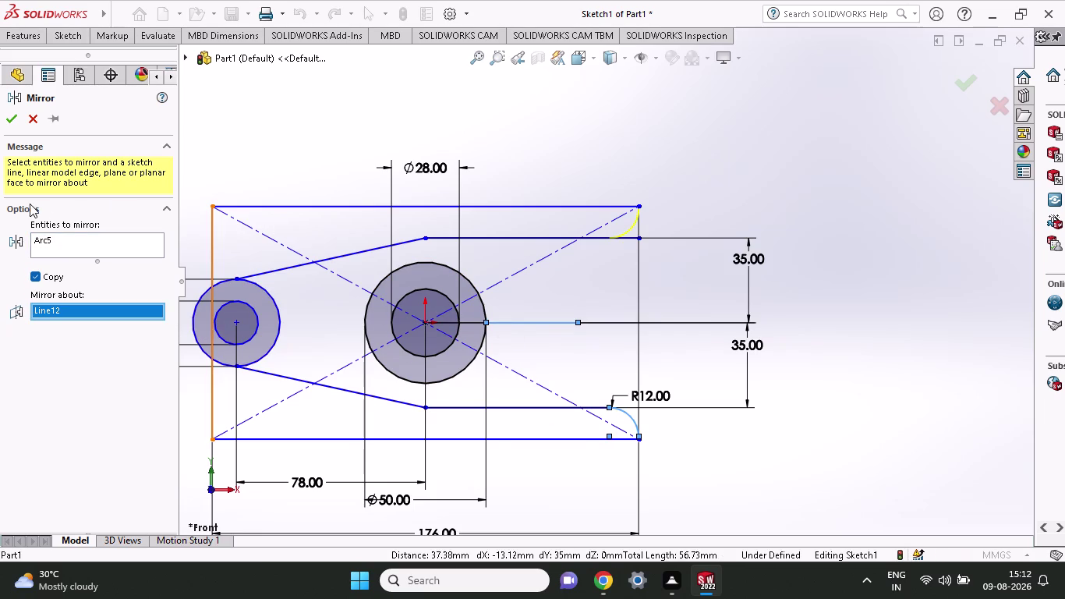
click(12, 116)
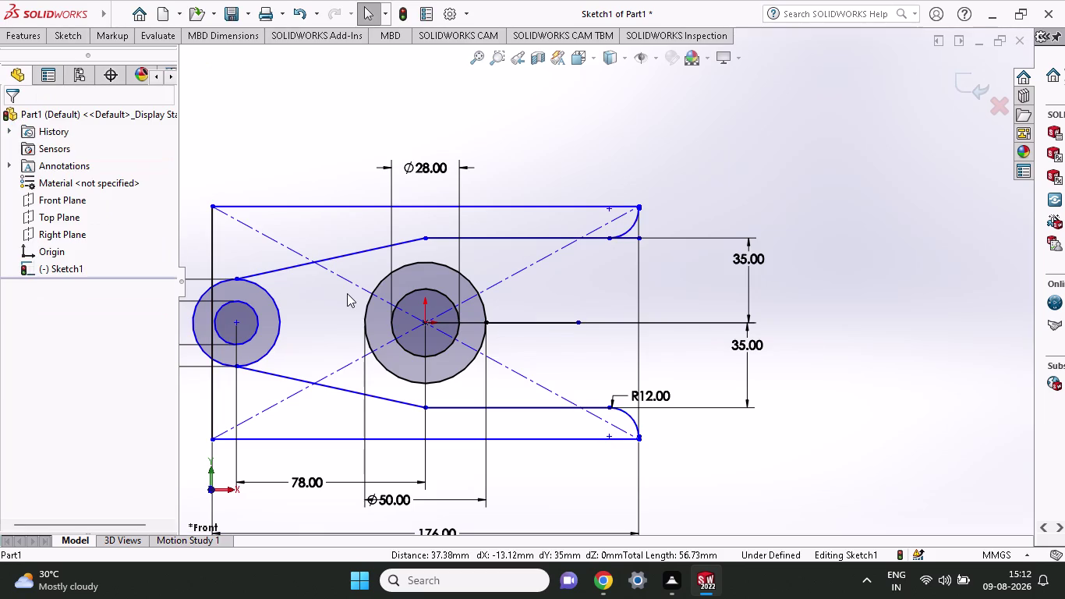
scroll(down, 3)
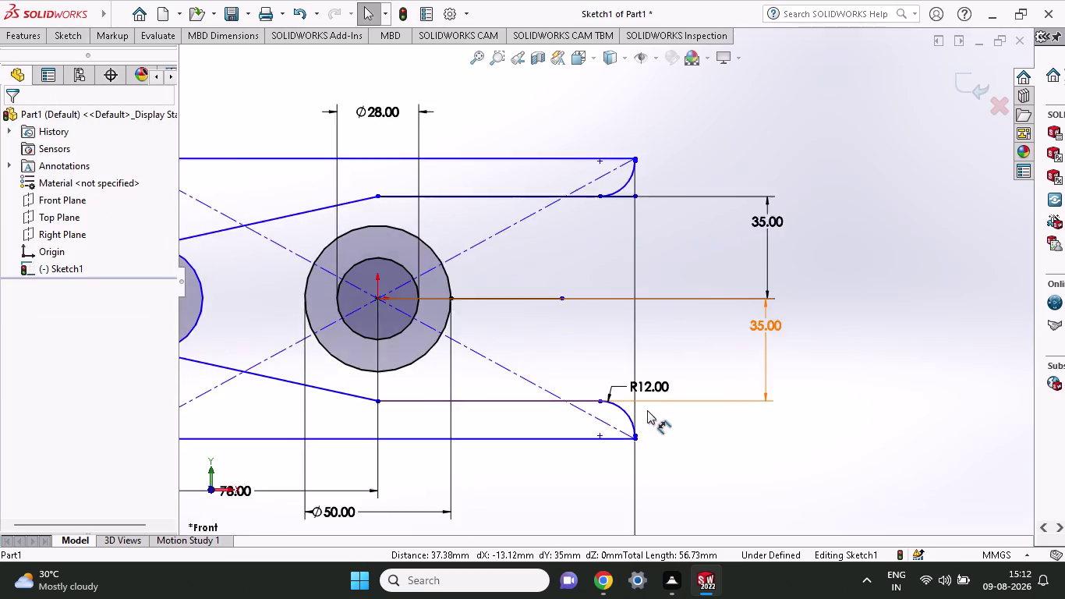
Trim the excess segments beside the corner arcs using Trim to closest.
scroll(down, 3)
scroll(down, 3)
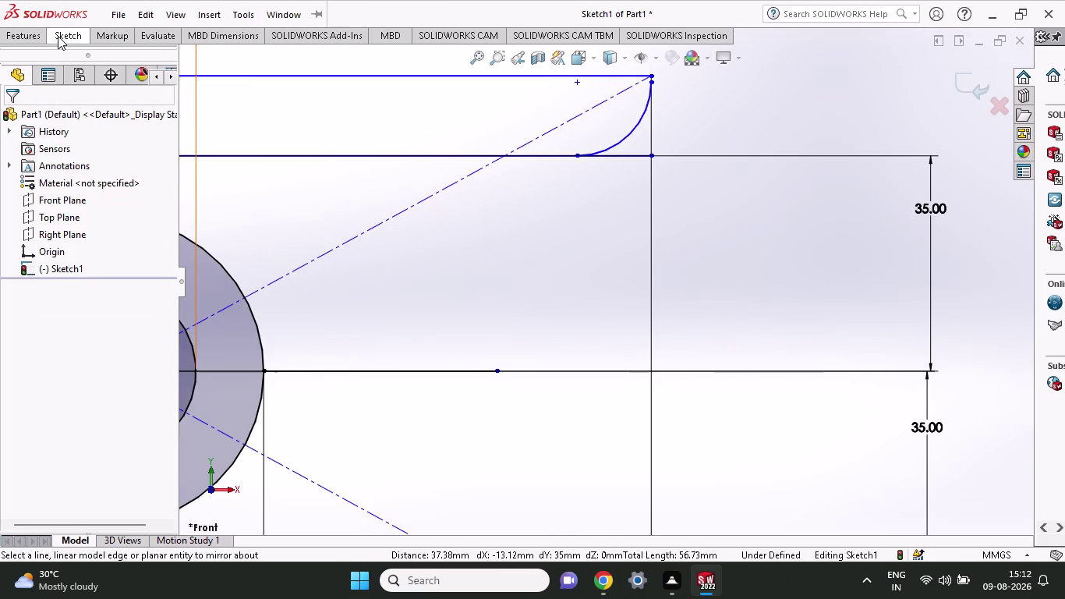
click(58, 36)
click(222, 66)
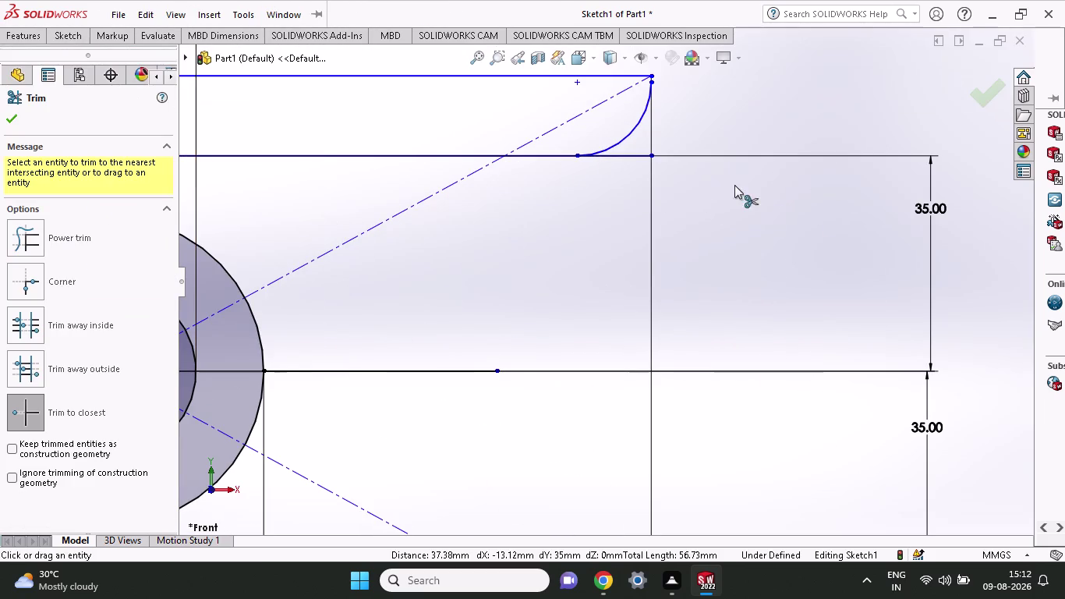
click(638, 155)
click(626, 153)
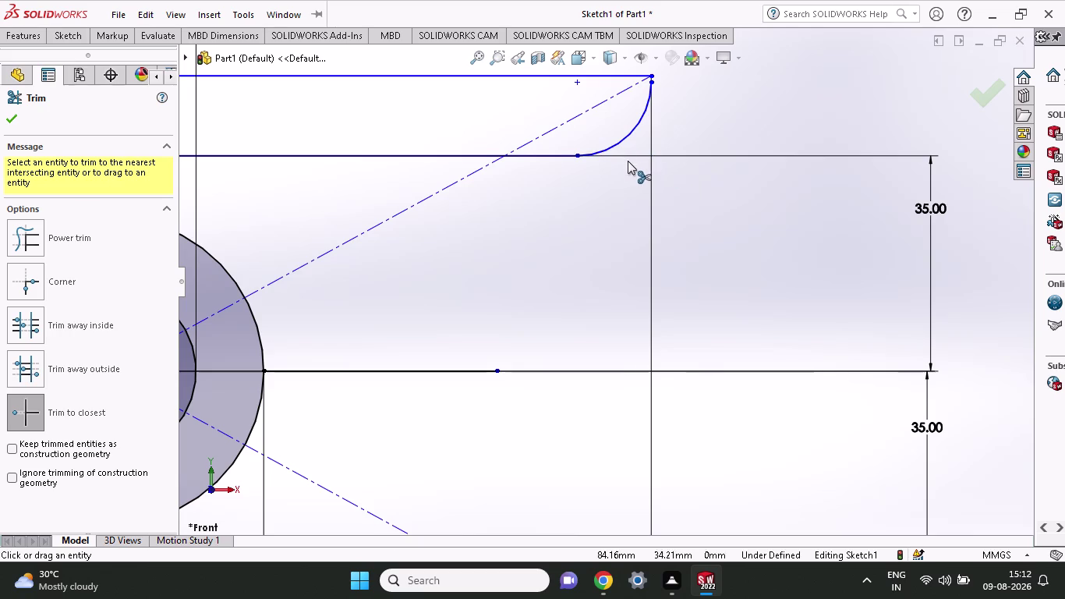
scroll(up, 3)
scroll(up, 3)
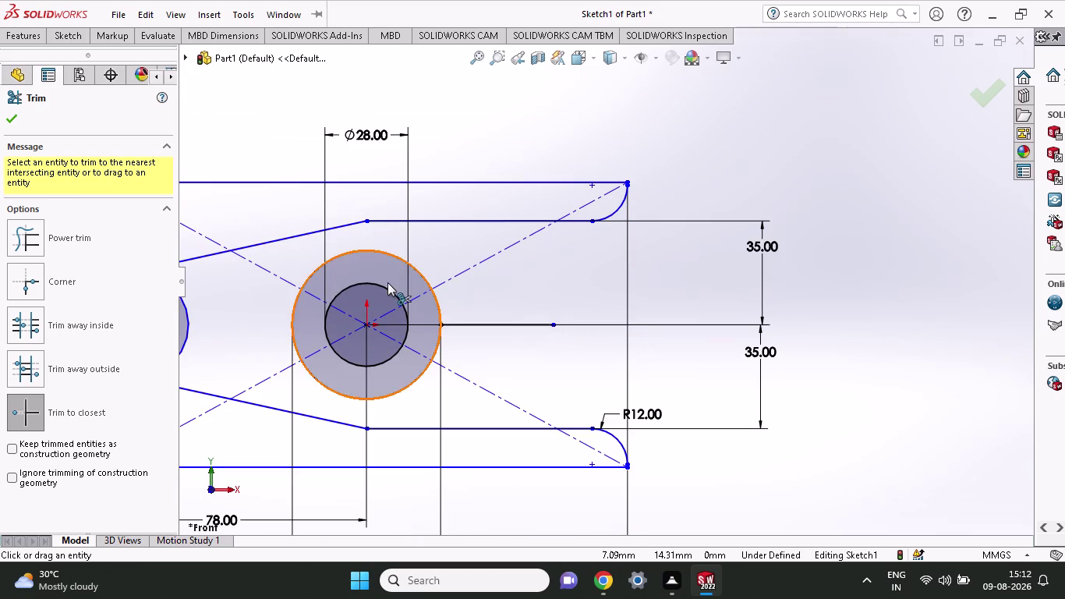
scroll(up, 3)
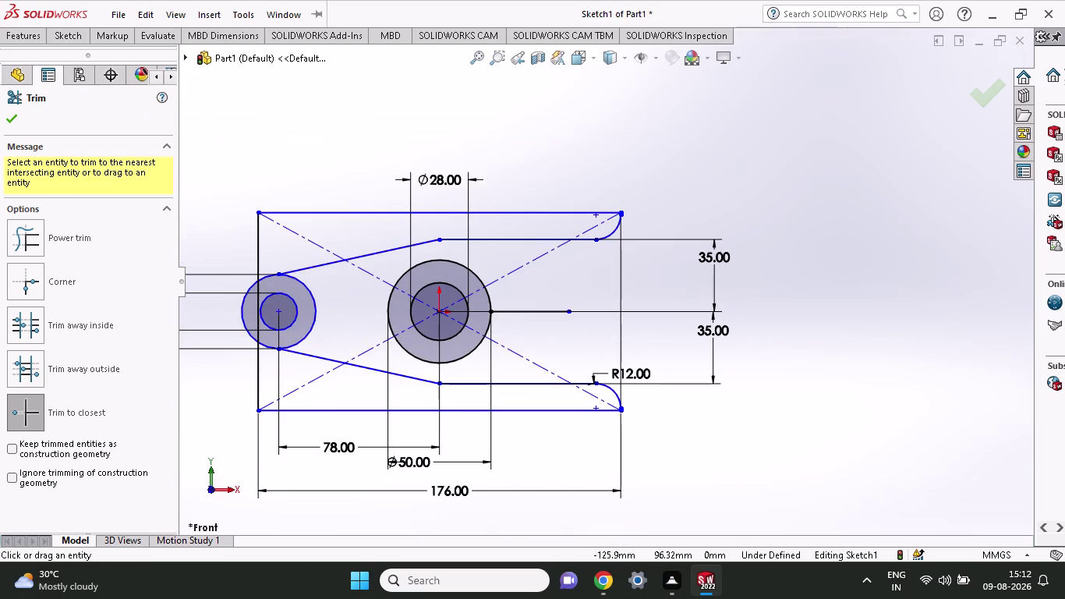
click(72, 38)
click(95, 64)
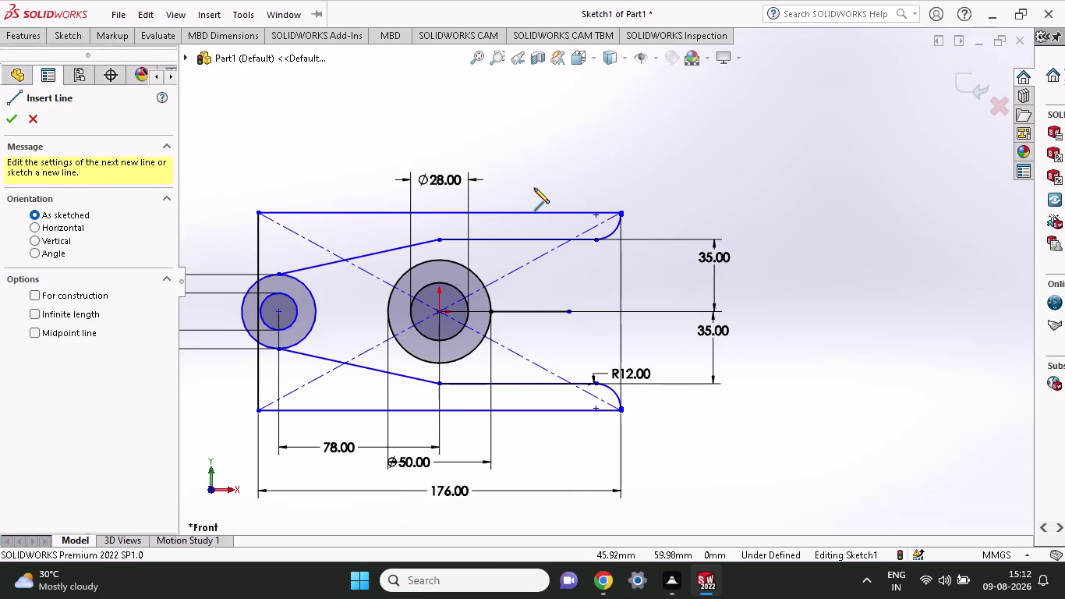
Draw a vertical line joining the top-right and bottom-right arc ends.
click(623, 214)
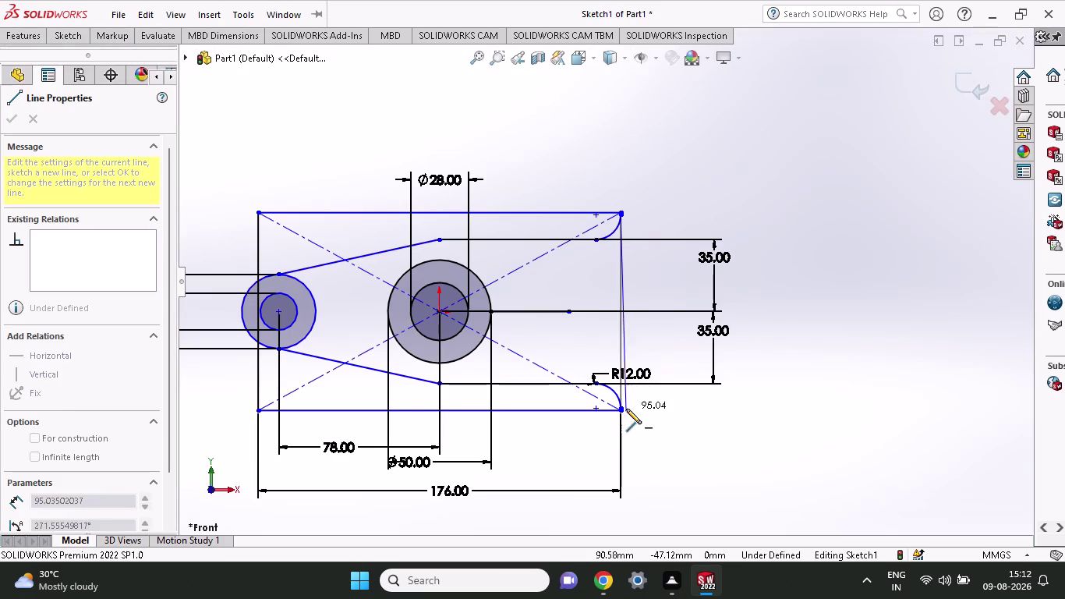
click(624, 408)
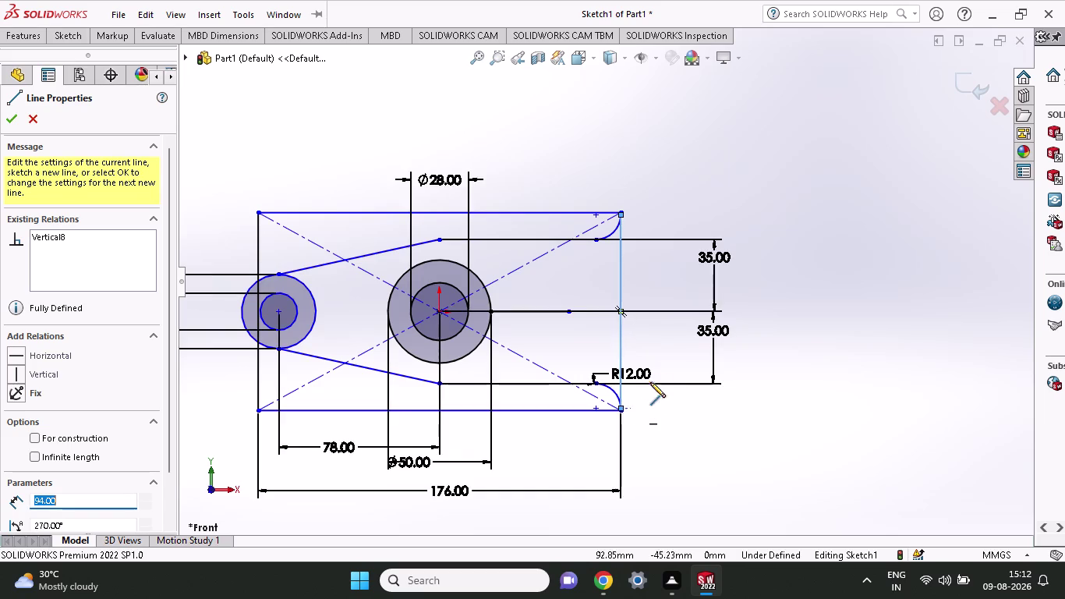
scroll(up, 3)
right_click(708, 161)
click(725, 167)
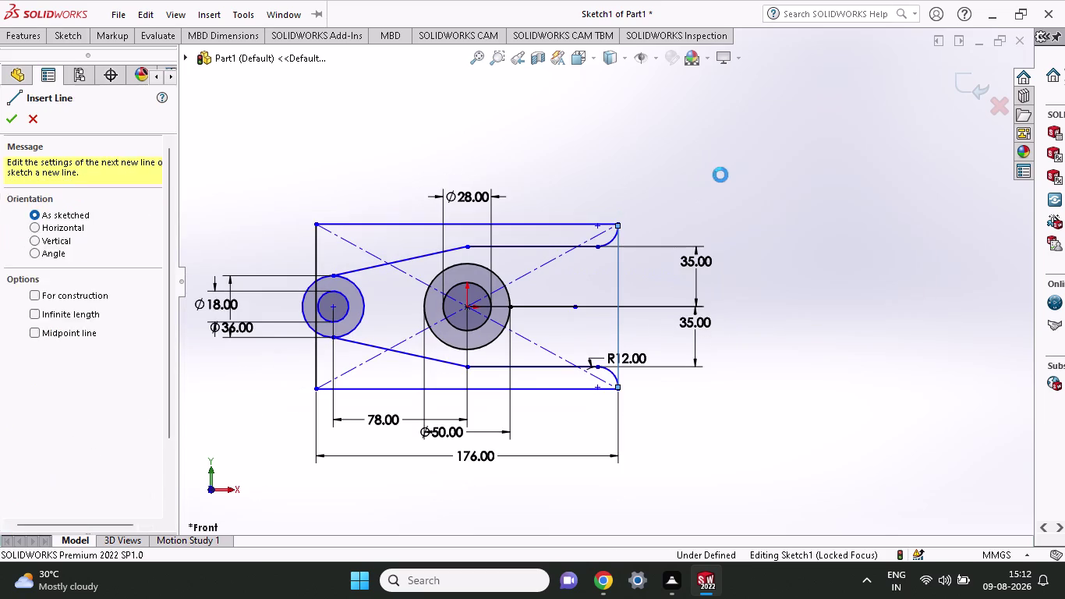
Delete the outer rectangle's top, bottom and left edges.
click(543, 222)
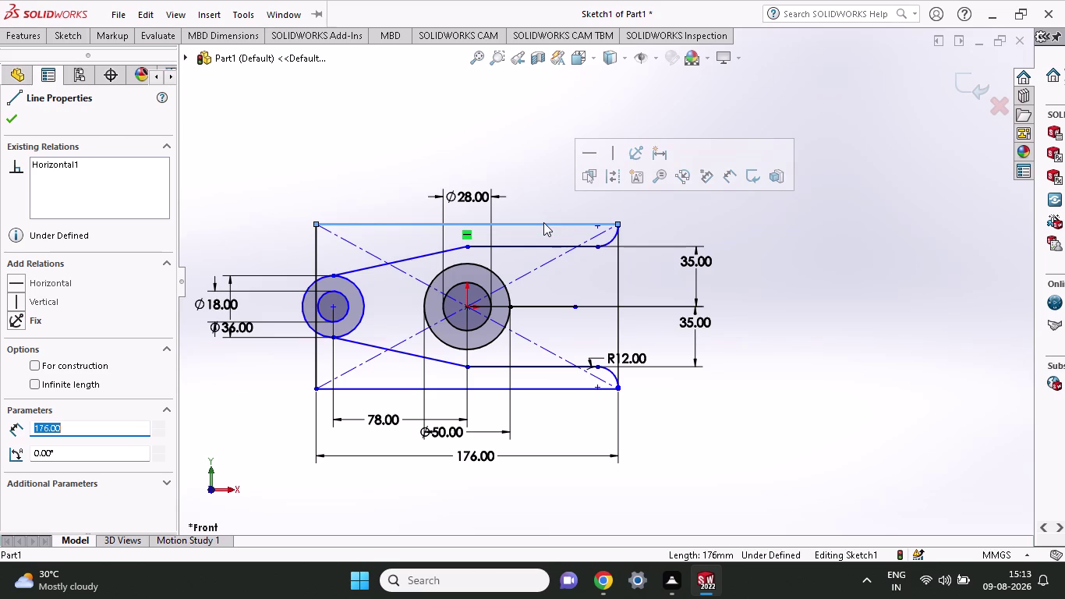
key(Delete)
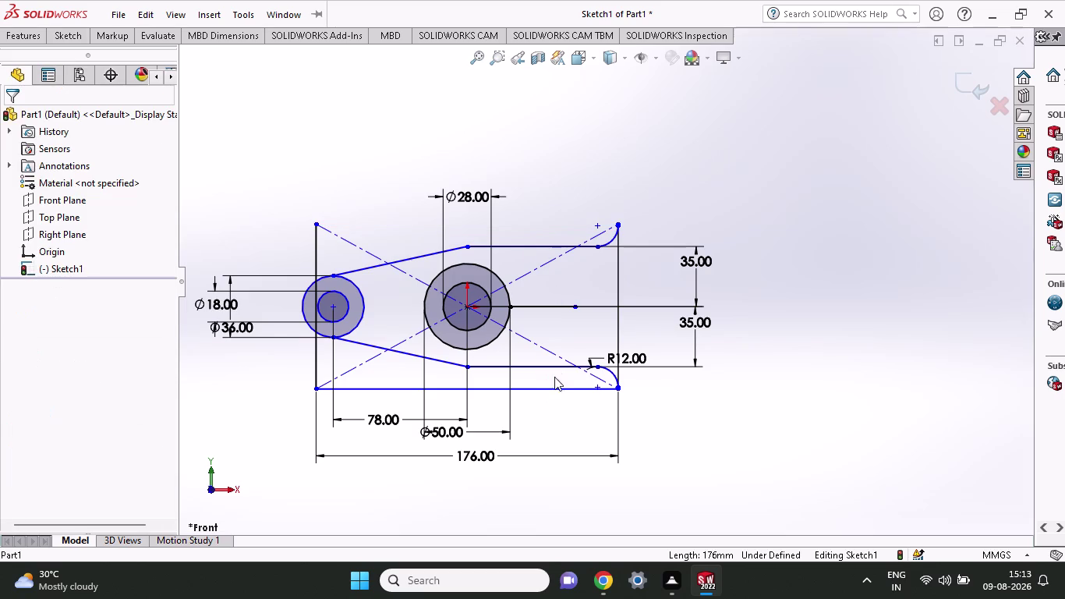
click(551, 386)
key(Delete)
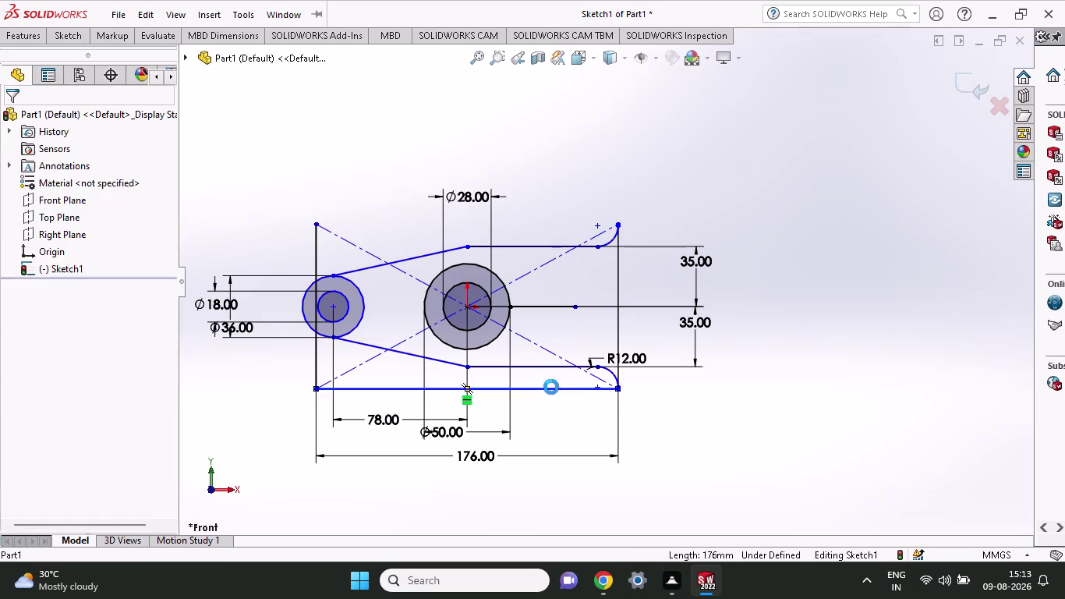
click(316, 363)
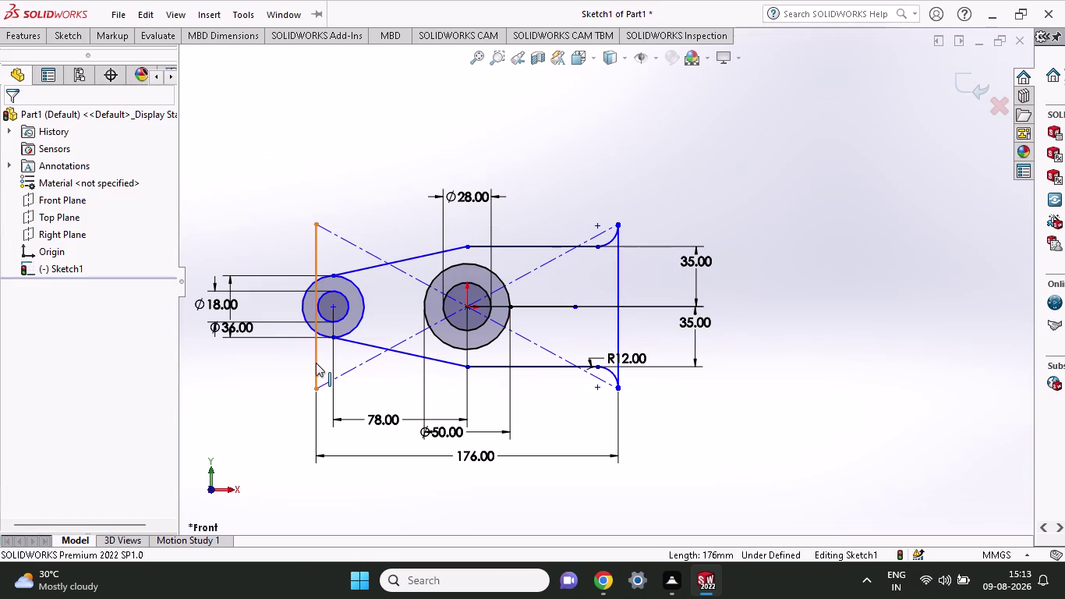
key(Delete)
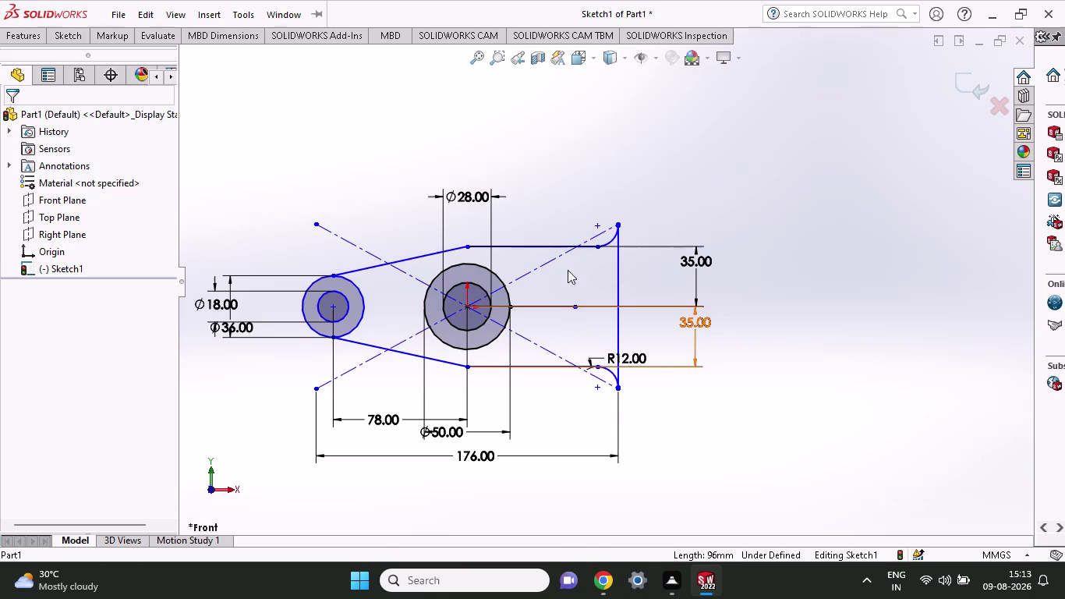
click(28, 40)
click(27, 66)
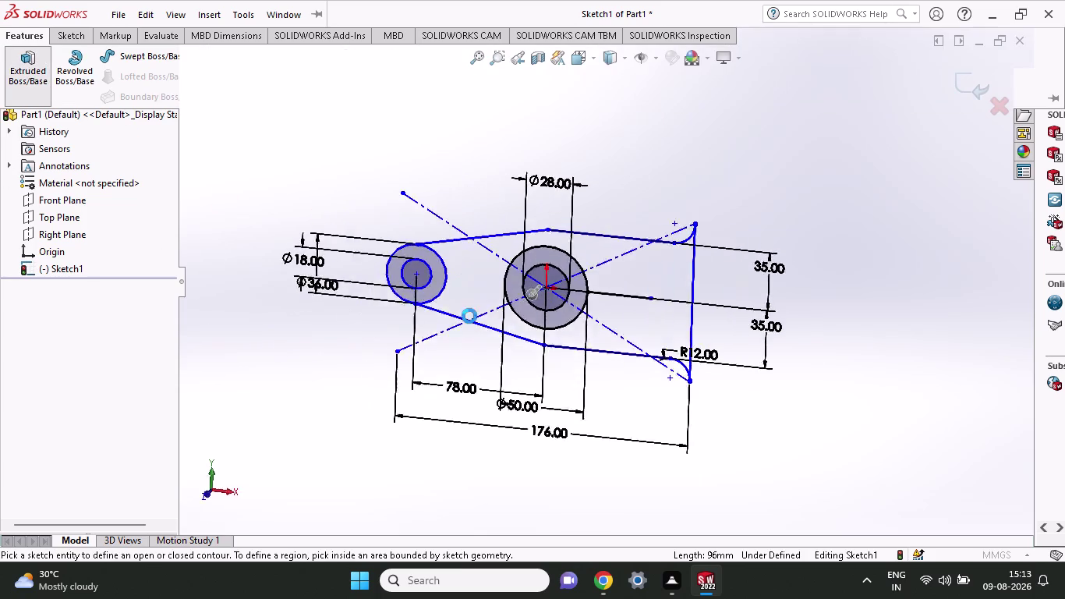
Select the main plate, the ring around the large hole and the remaining region as extrude profiles.
click(535, 256)
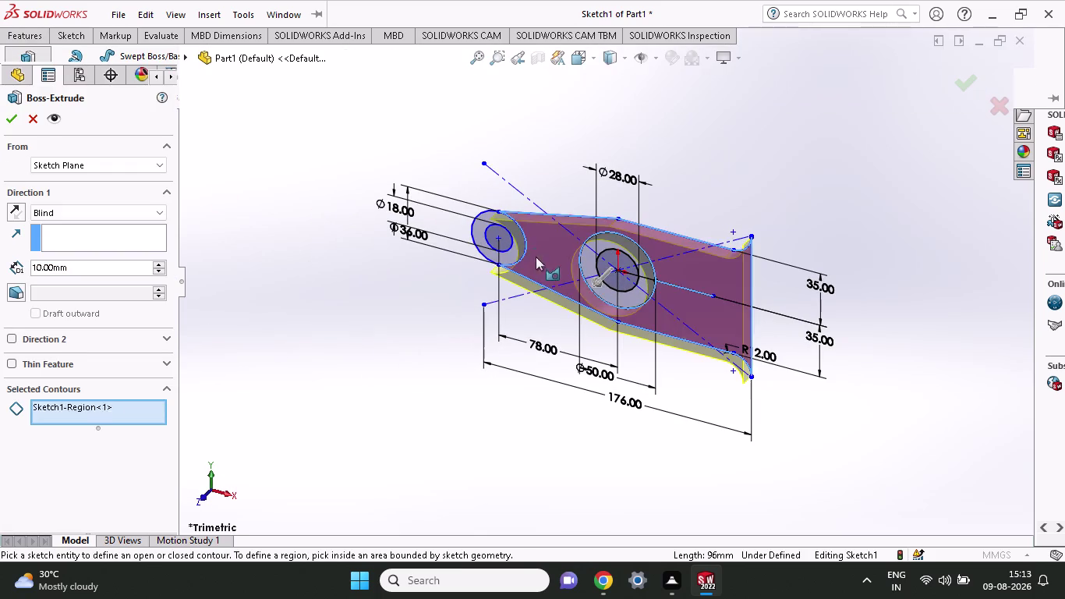
click(506, 255)
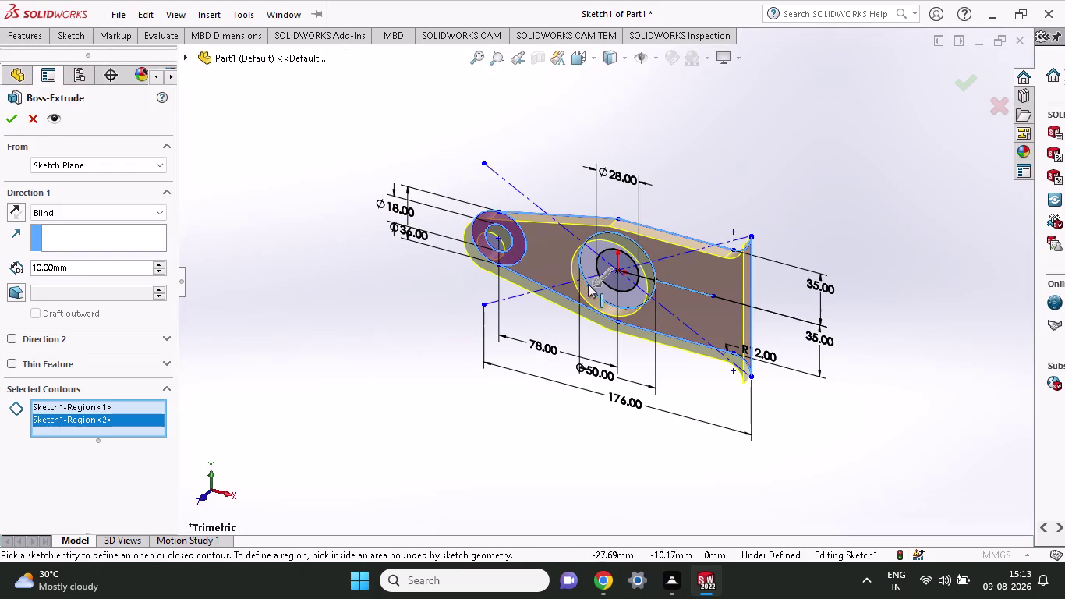
click(642, 294)
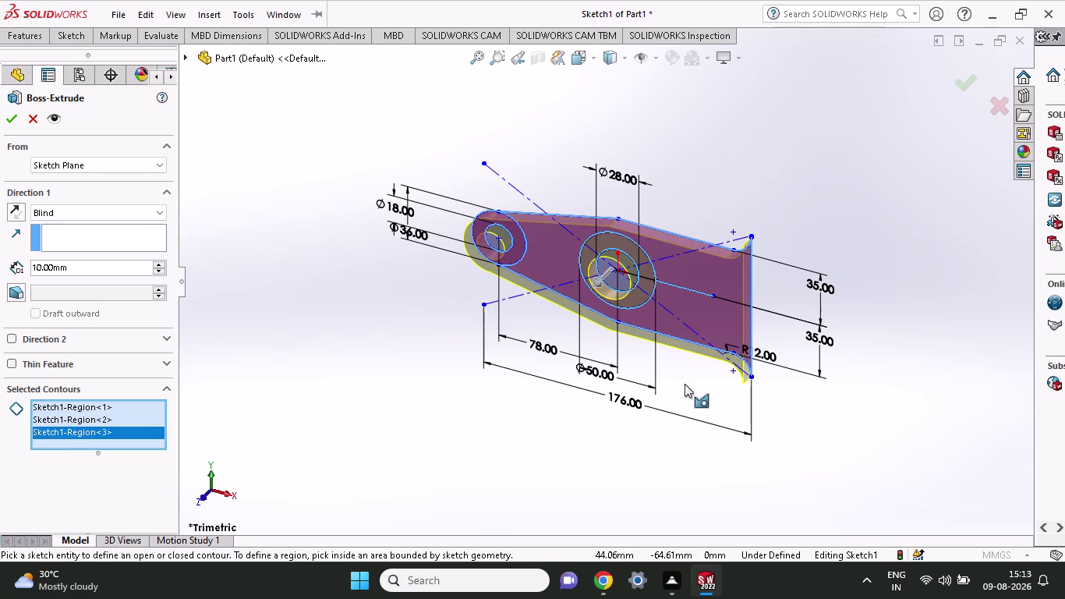
middle_drag(683, 377, 698, 49)
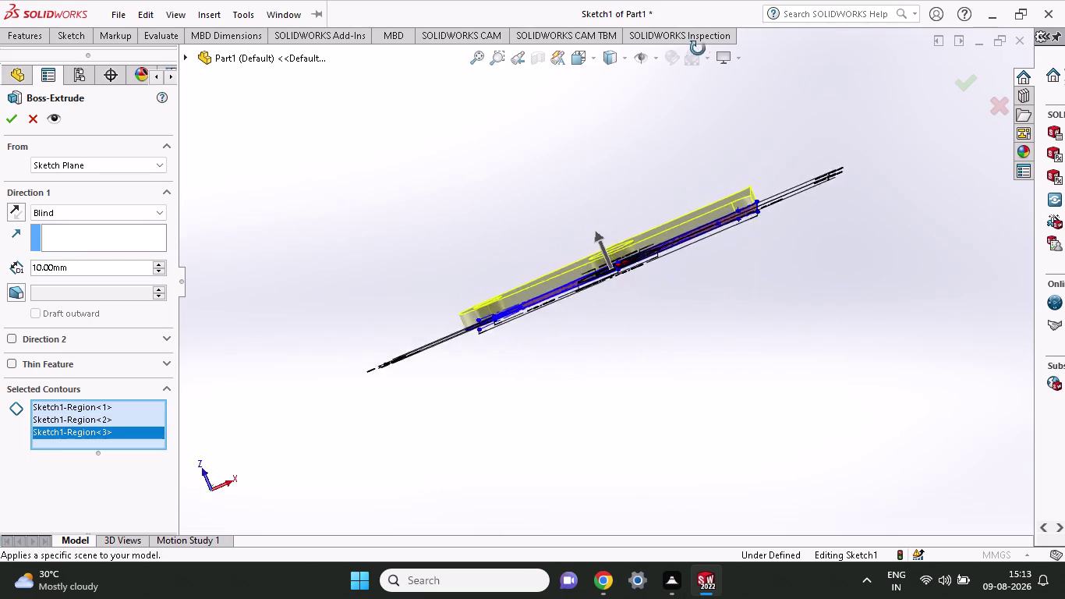
middle_drag(697, 50, 704, 34)
middle_drag(753, 261, 706, 223)
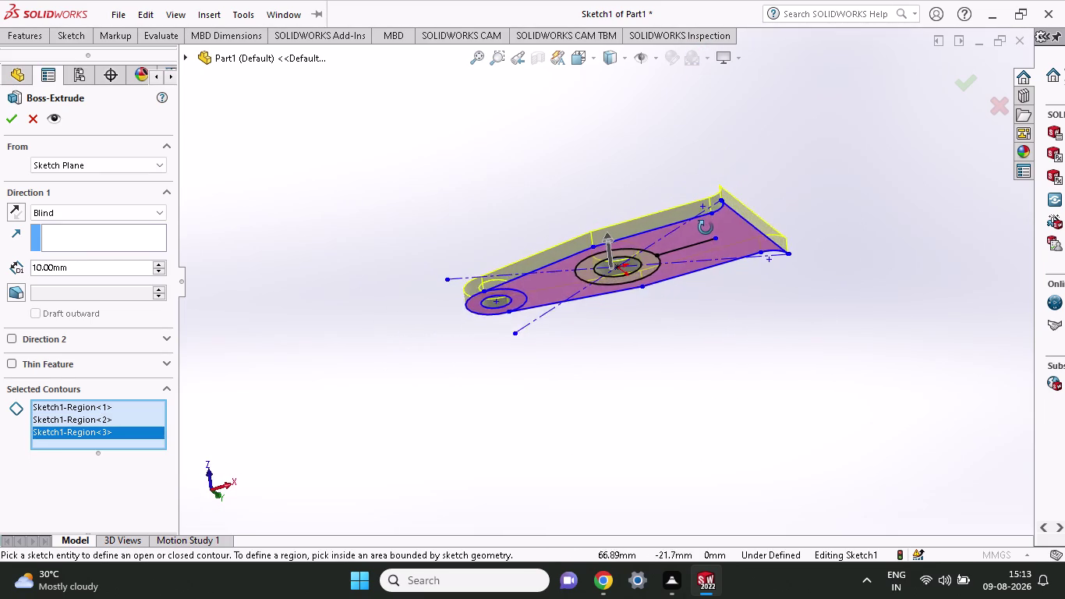
middle_drag(706, 222, 702, 279)
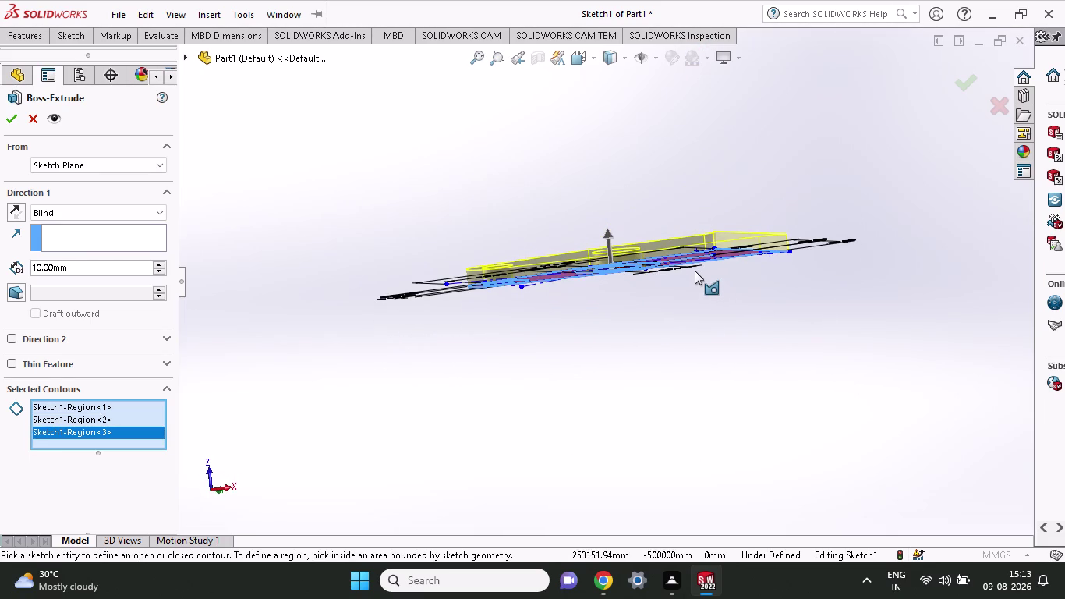
Set the Blind depth to 9 mm and confirm Boss-Extrude1.
drag(82, 270, 35, 272)
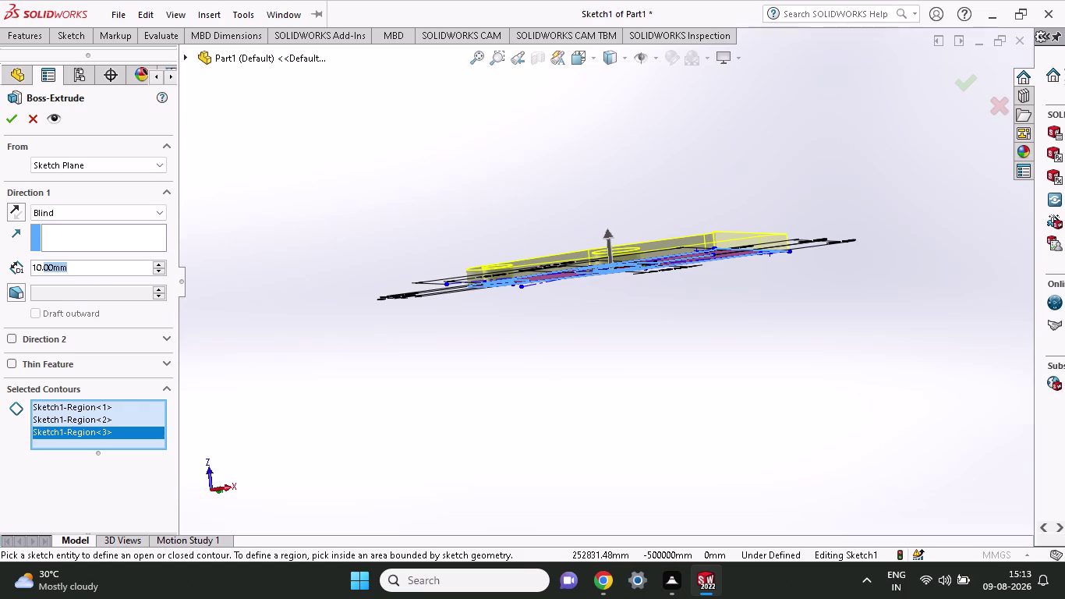
drag(35, 273, 0, 277)
key(9)
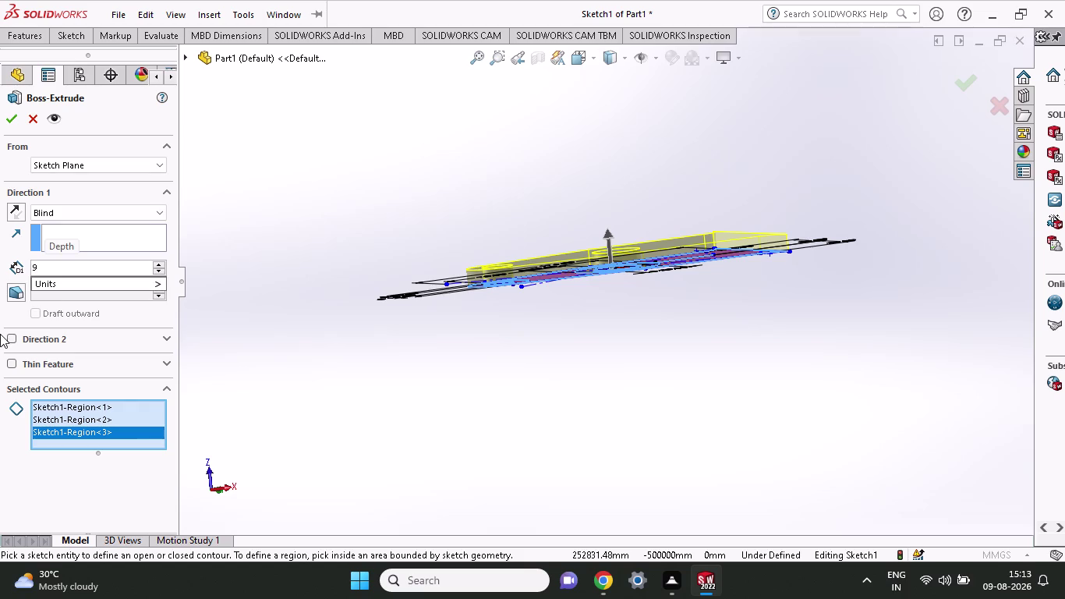
click(7, 120)
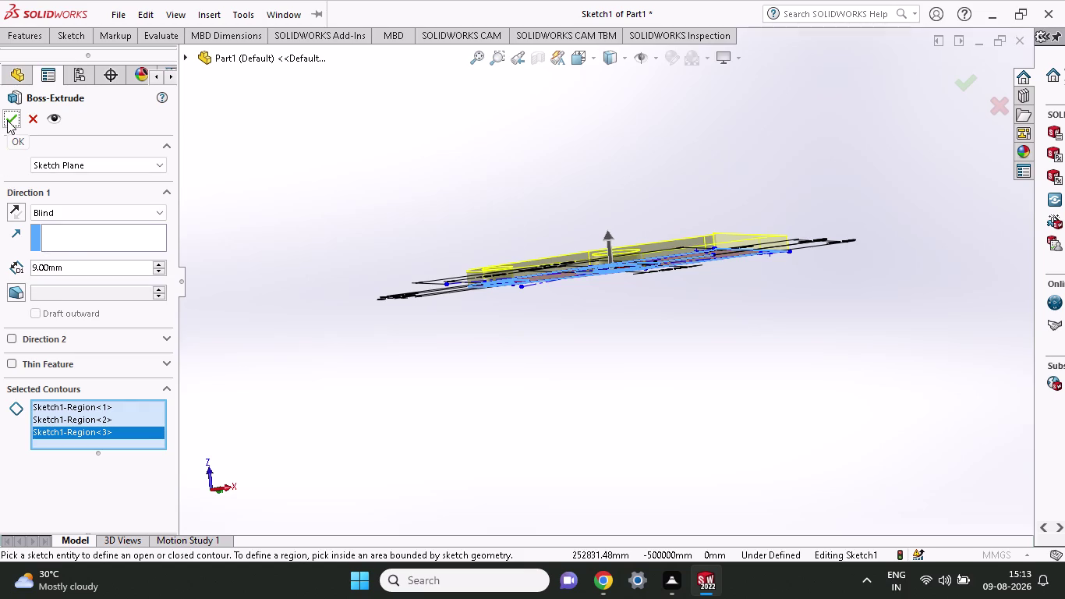
click(7, 120)
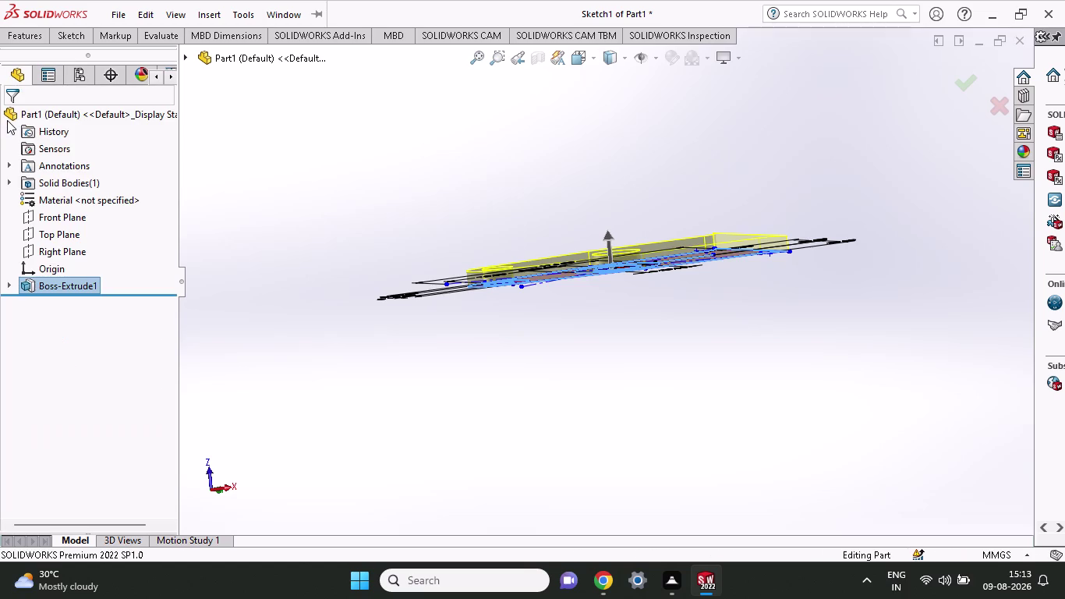
Orbit the plate and clear the selection to view the plain solid with its two holes.
middle_drag(753, 184, 804, 319)
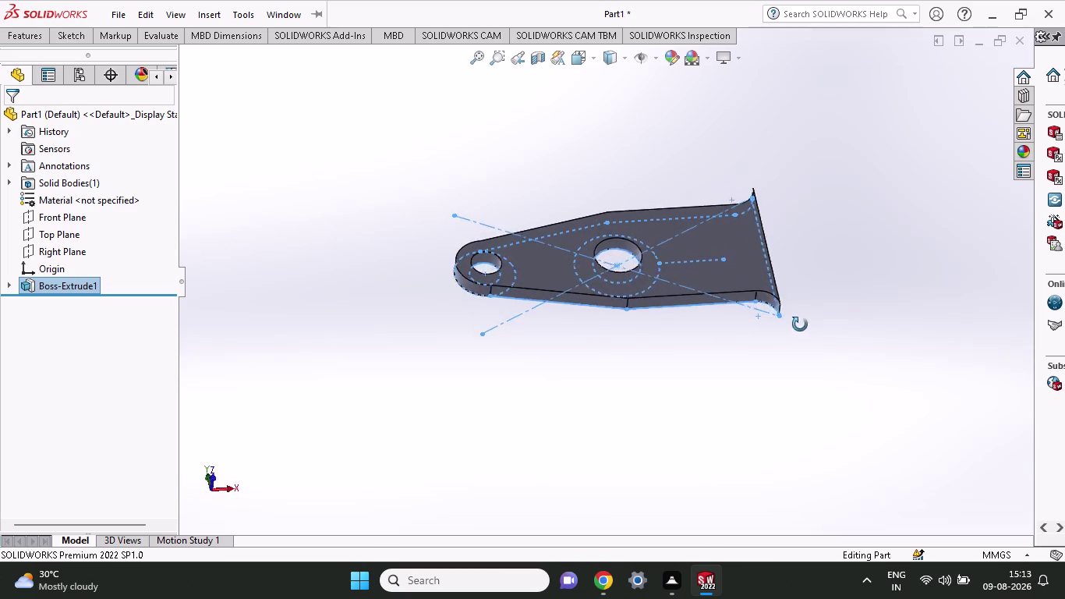
middle_drag(804, 319, 800, 368)
click(742, 273)
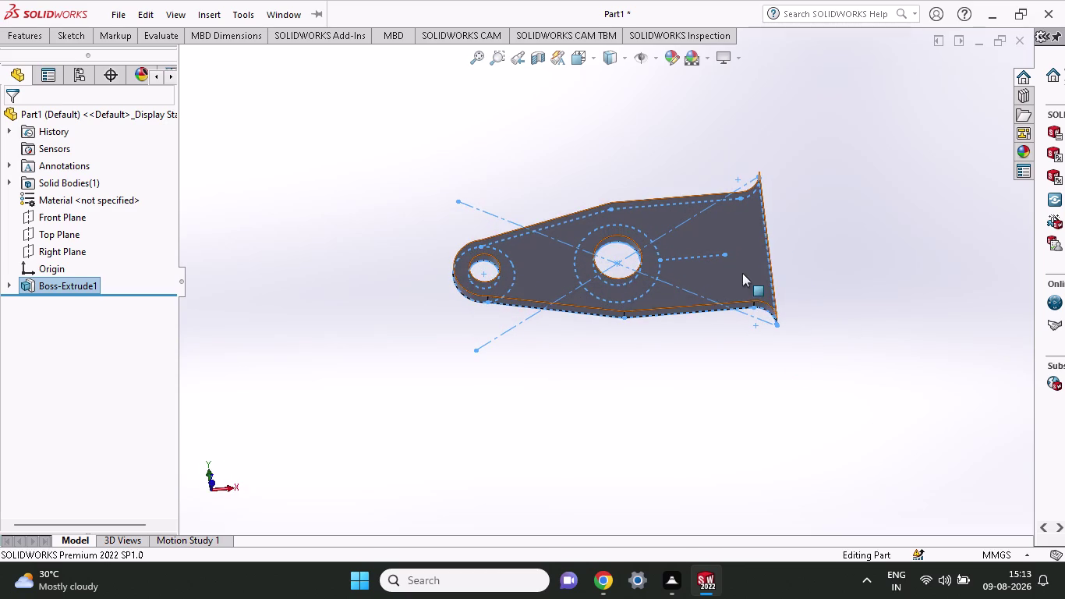
click(901, 283)
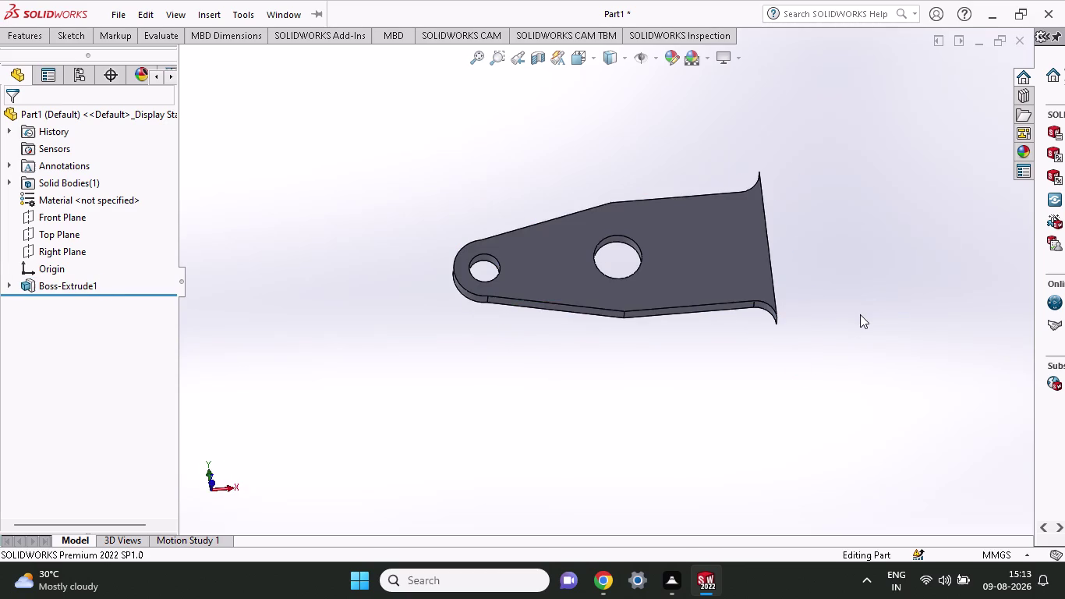